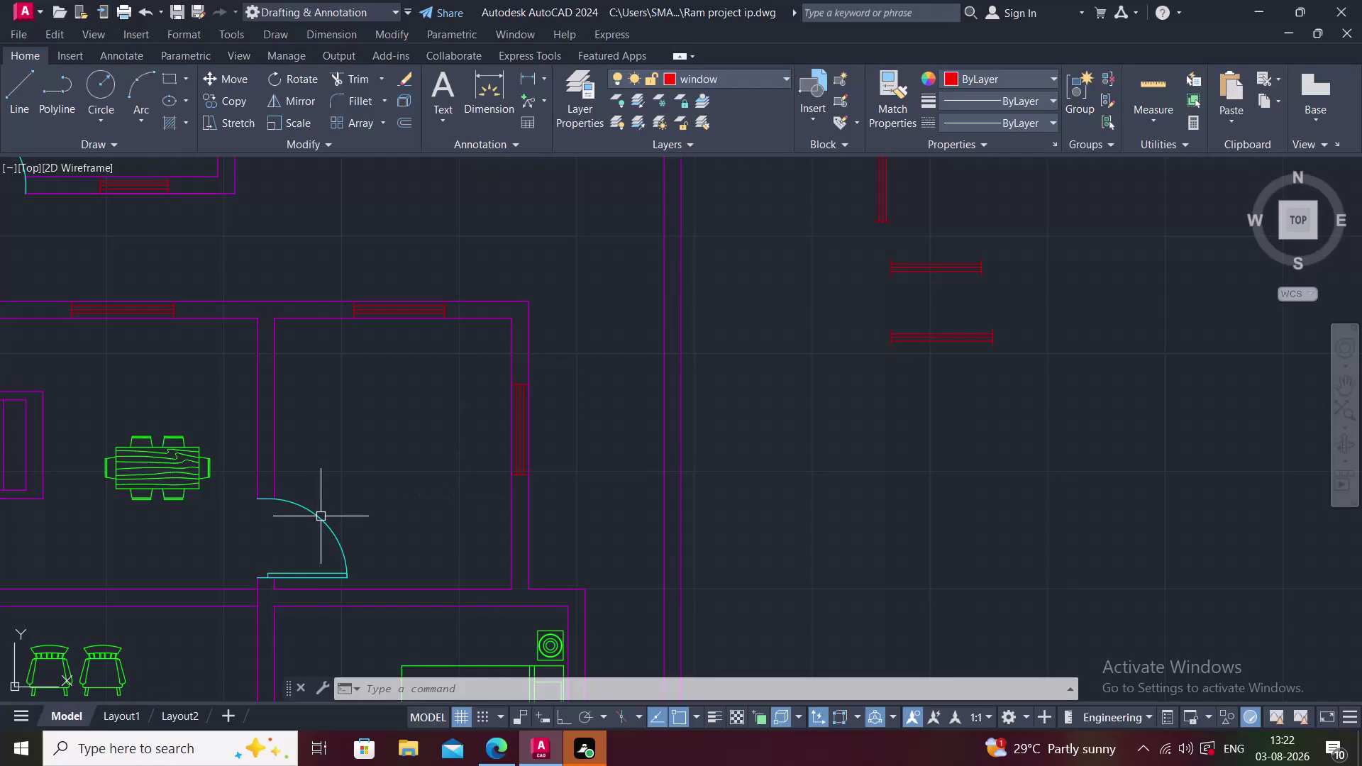
Pan and zoom until the lower-left living room with the L-shaped sofa and its window fills the view.
middle_drag(346, 498, 357, 448)
scroll(down, 3)
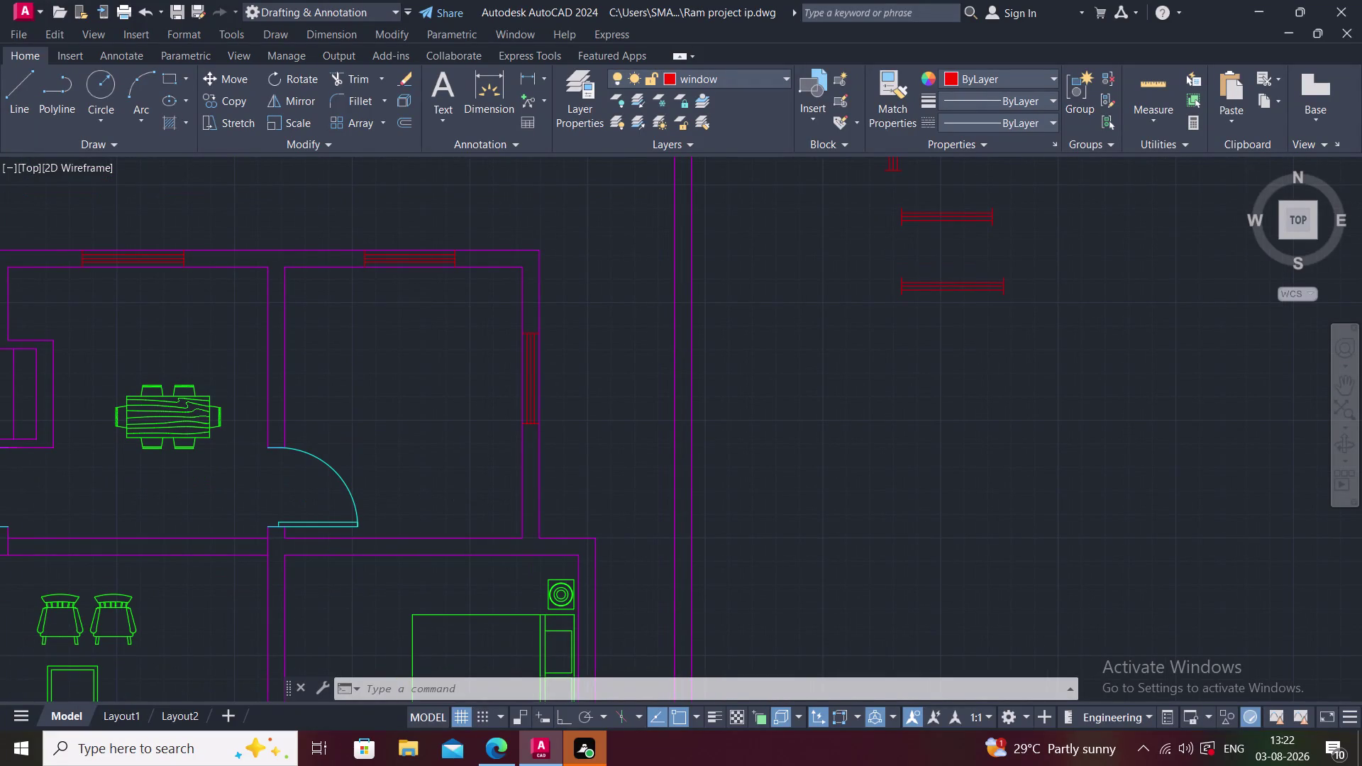
middle_drag(334, 457, 488, 388)
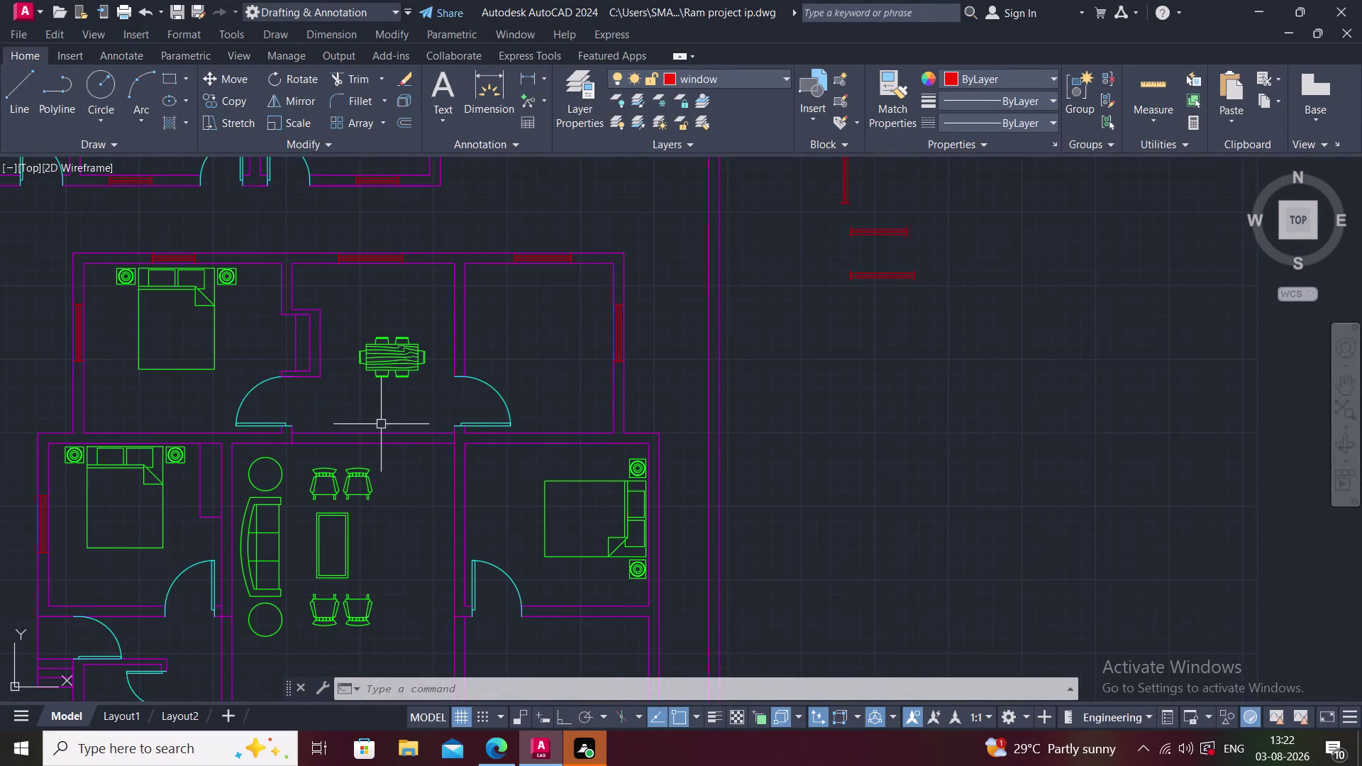
scroll(down, 3)
middle_drag(321, 473, 349, 421)
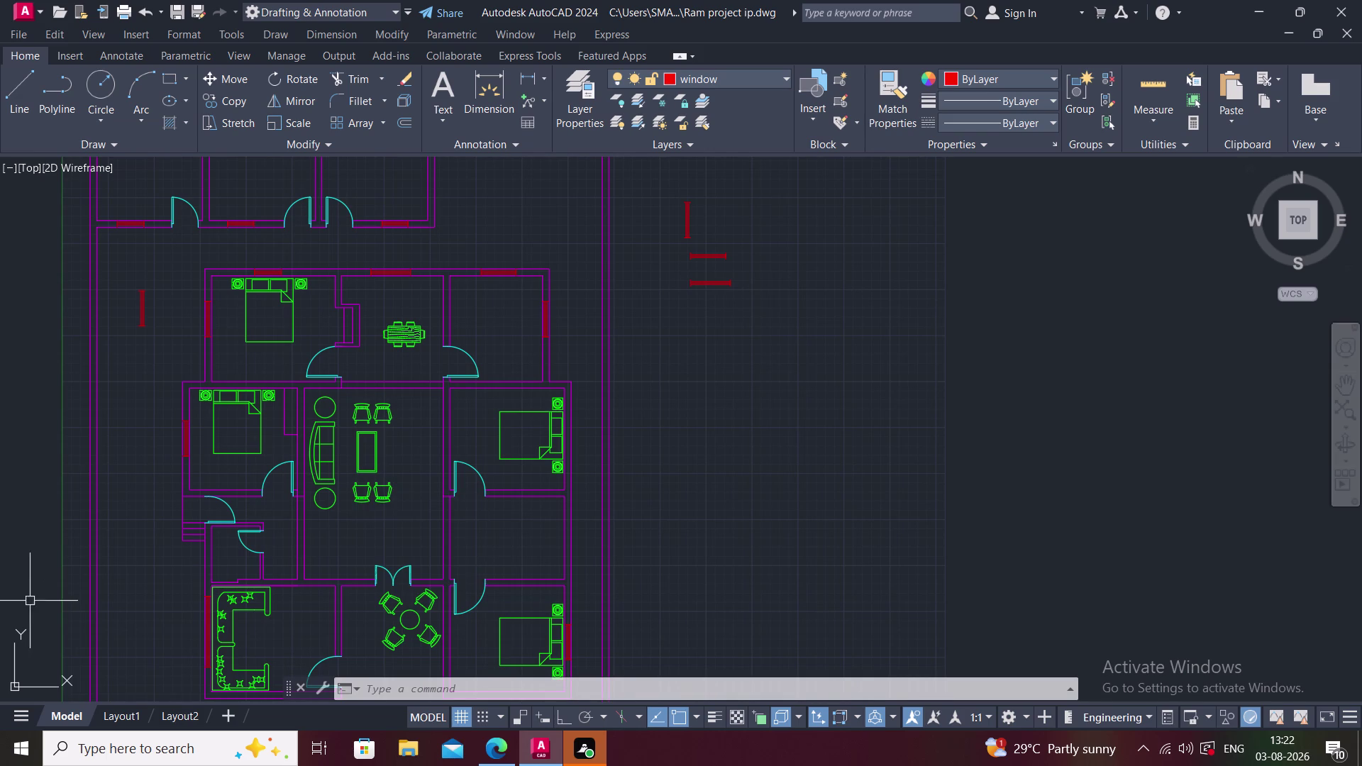
middle_drag(191, 495, 244, 387)
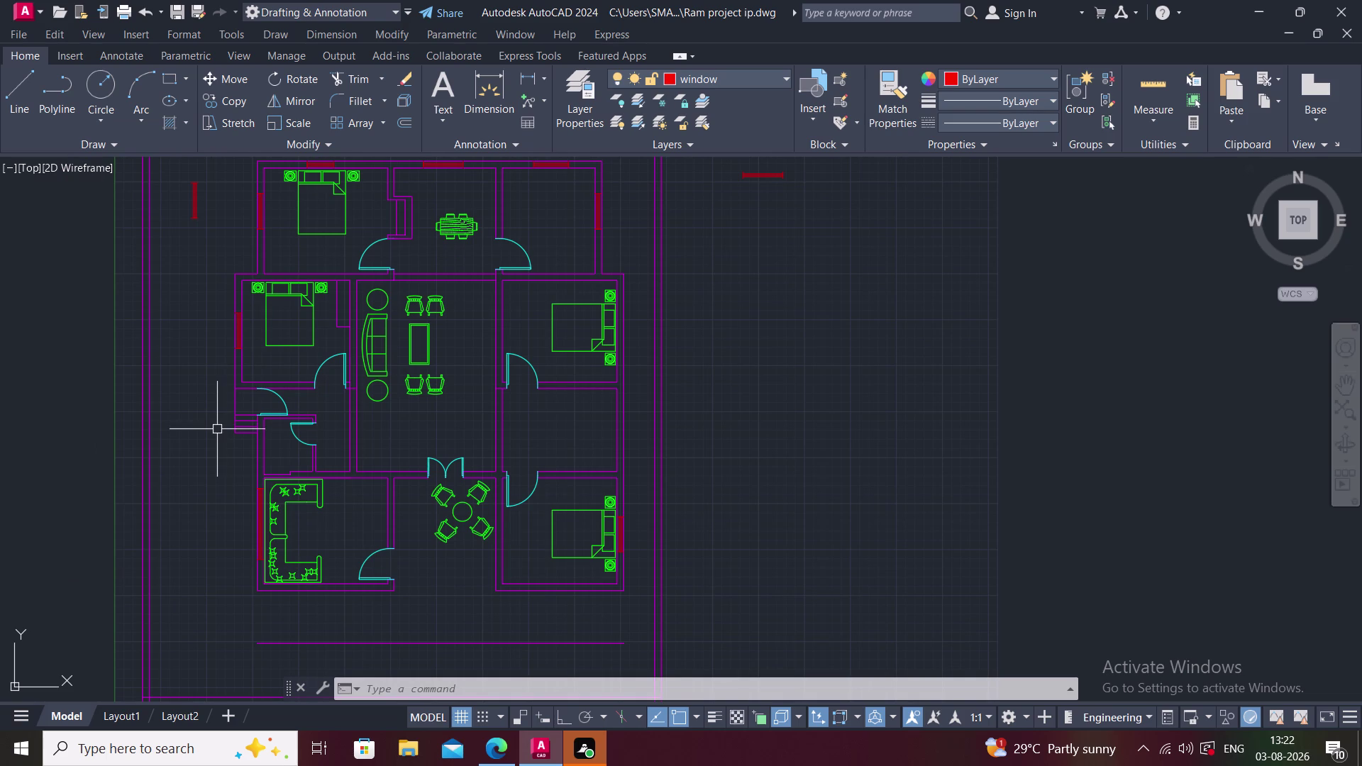
middle_drag(367, 581, 307, 569)
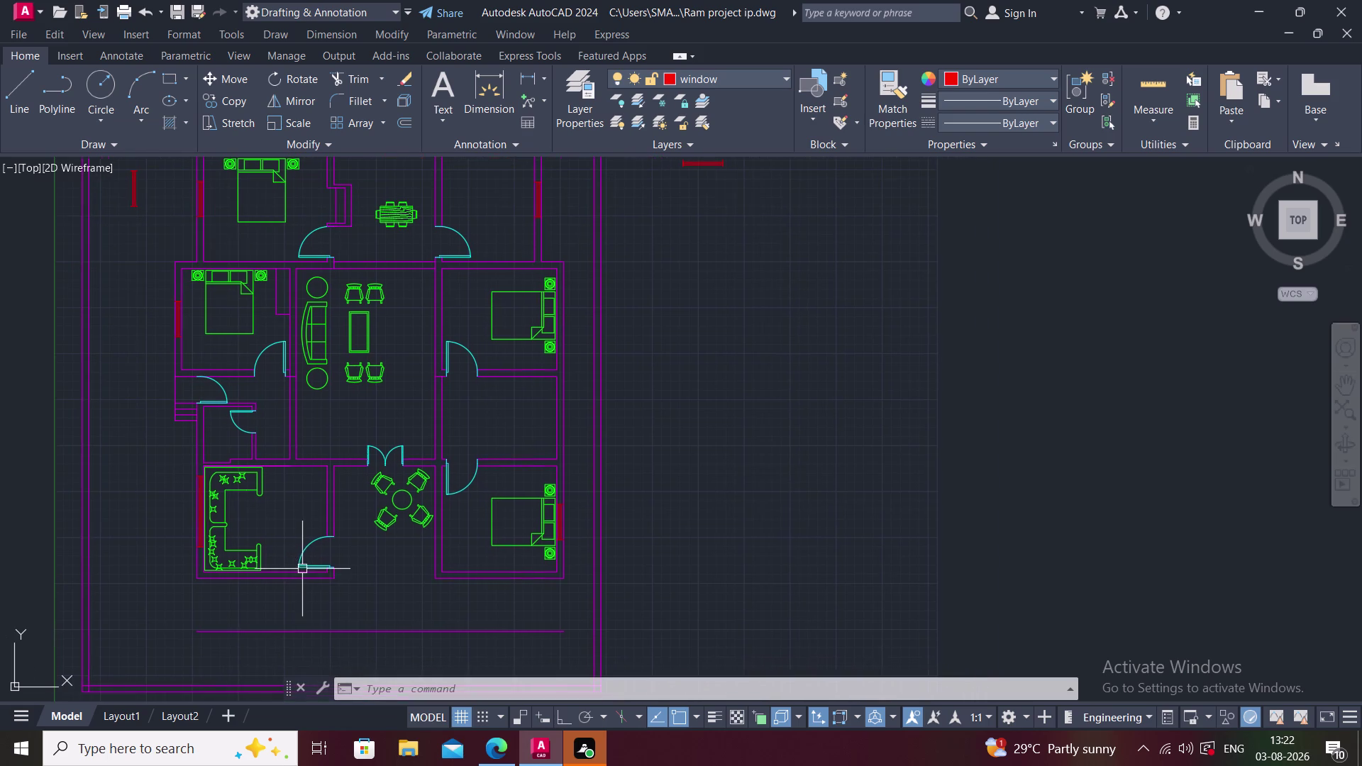
scroll(up, 3)
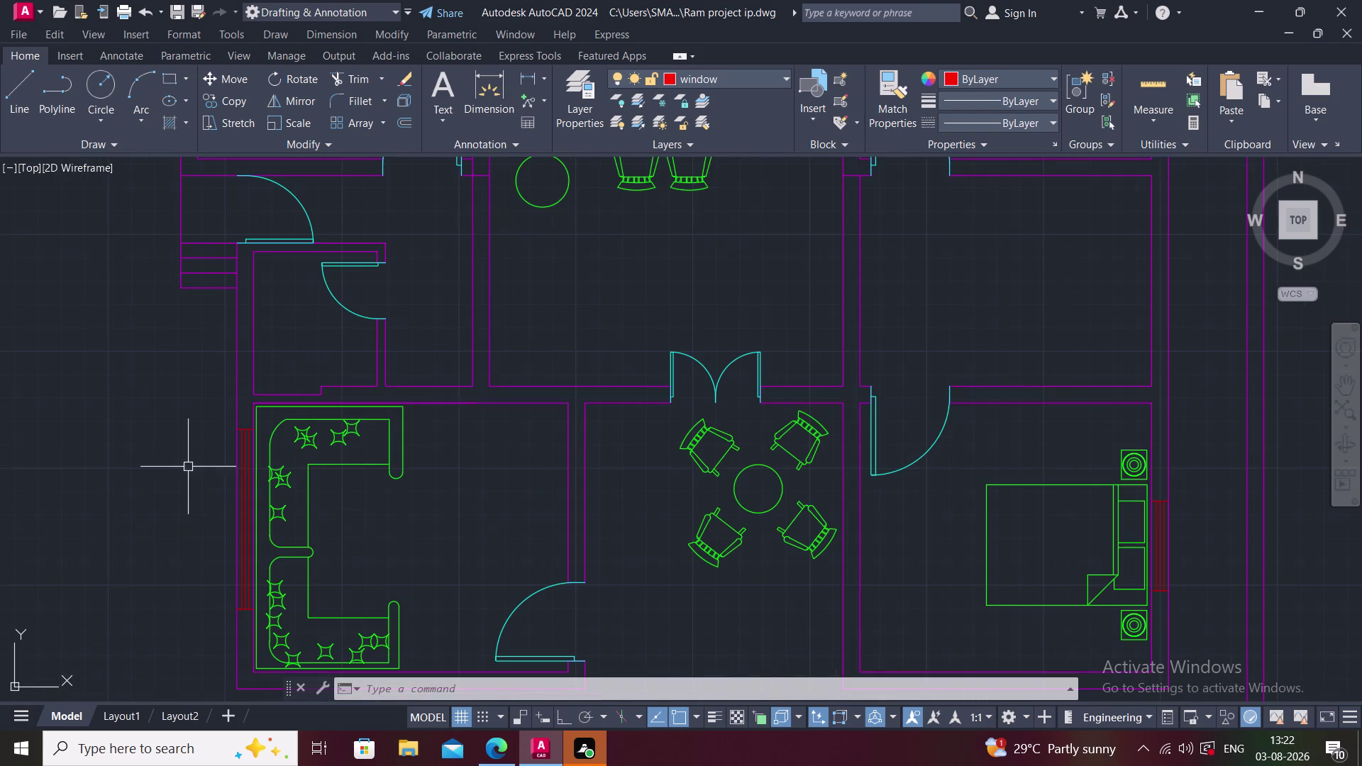
click(207, 388)
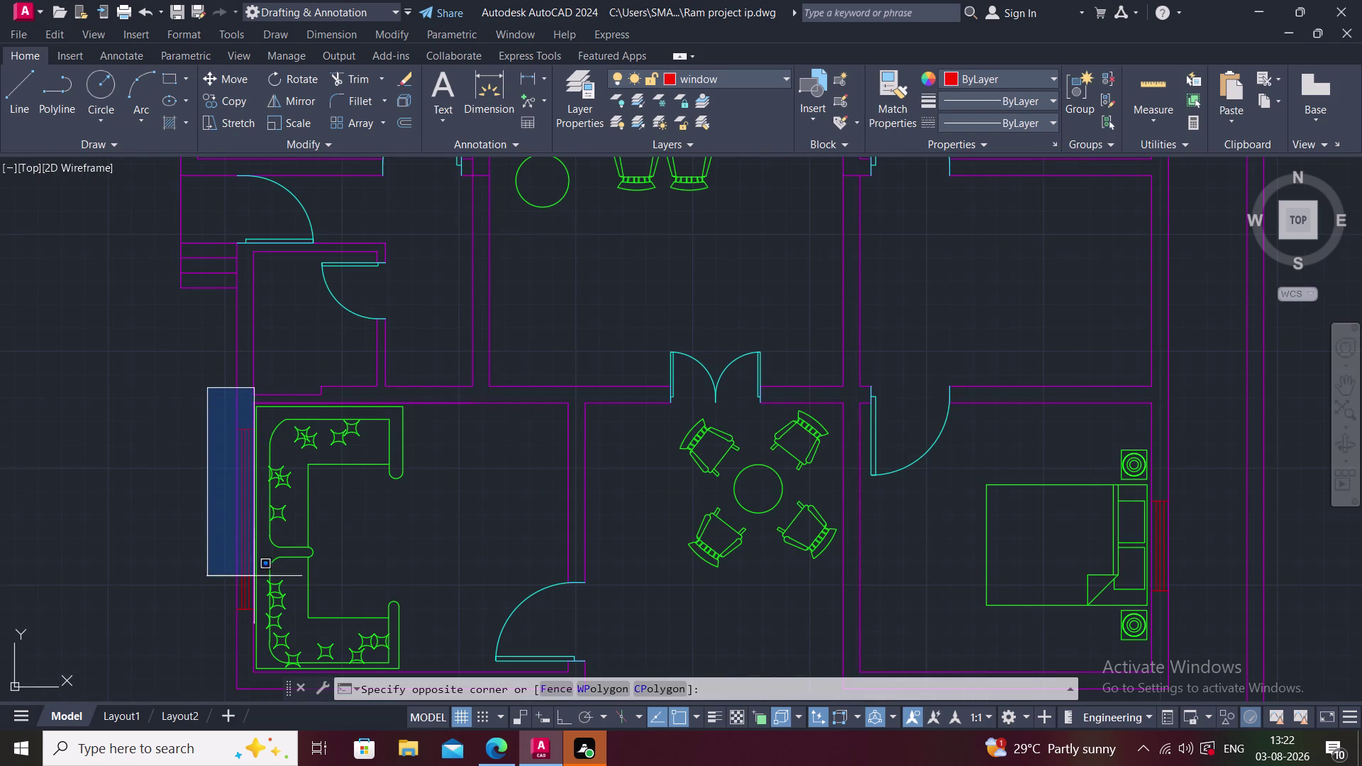
Copy the sofa room's window block to a spot left of the plan.
click(259, 624)
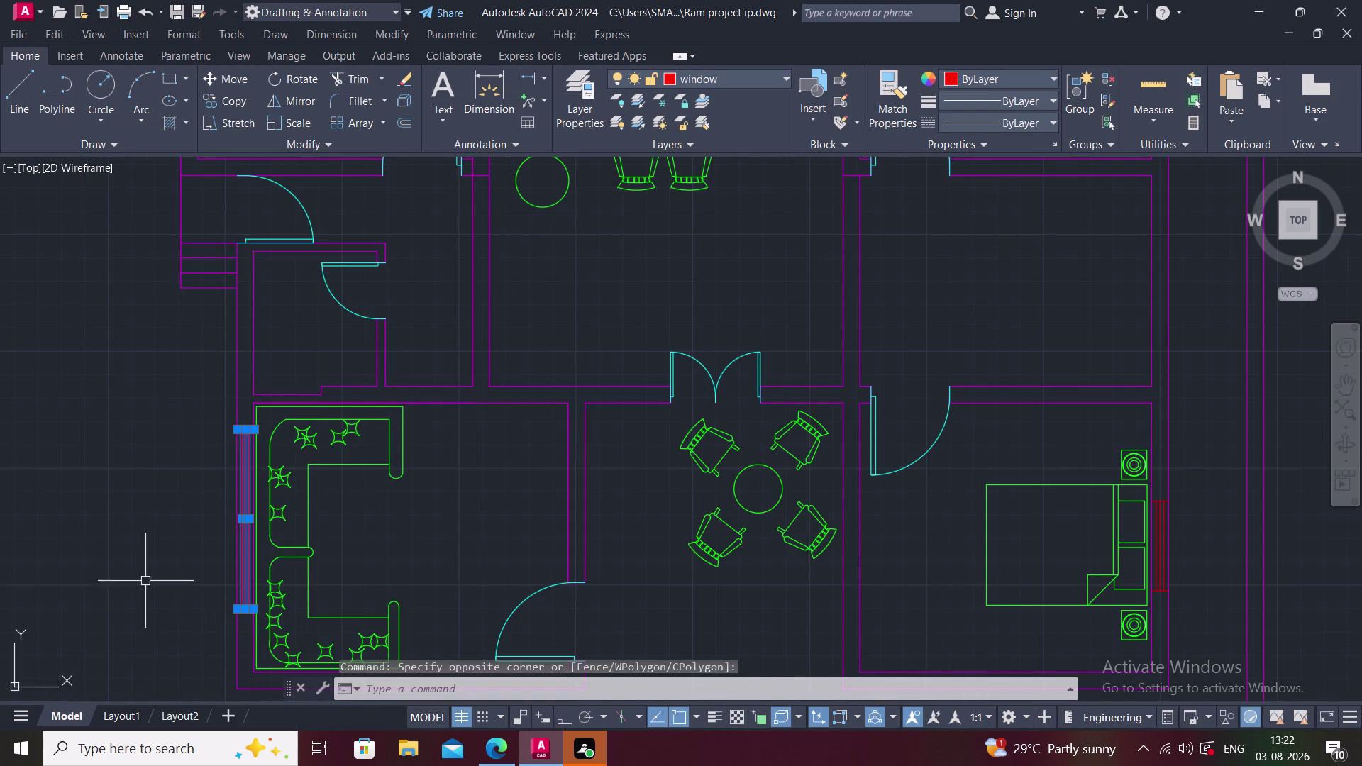
text(c)
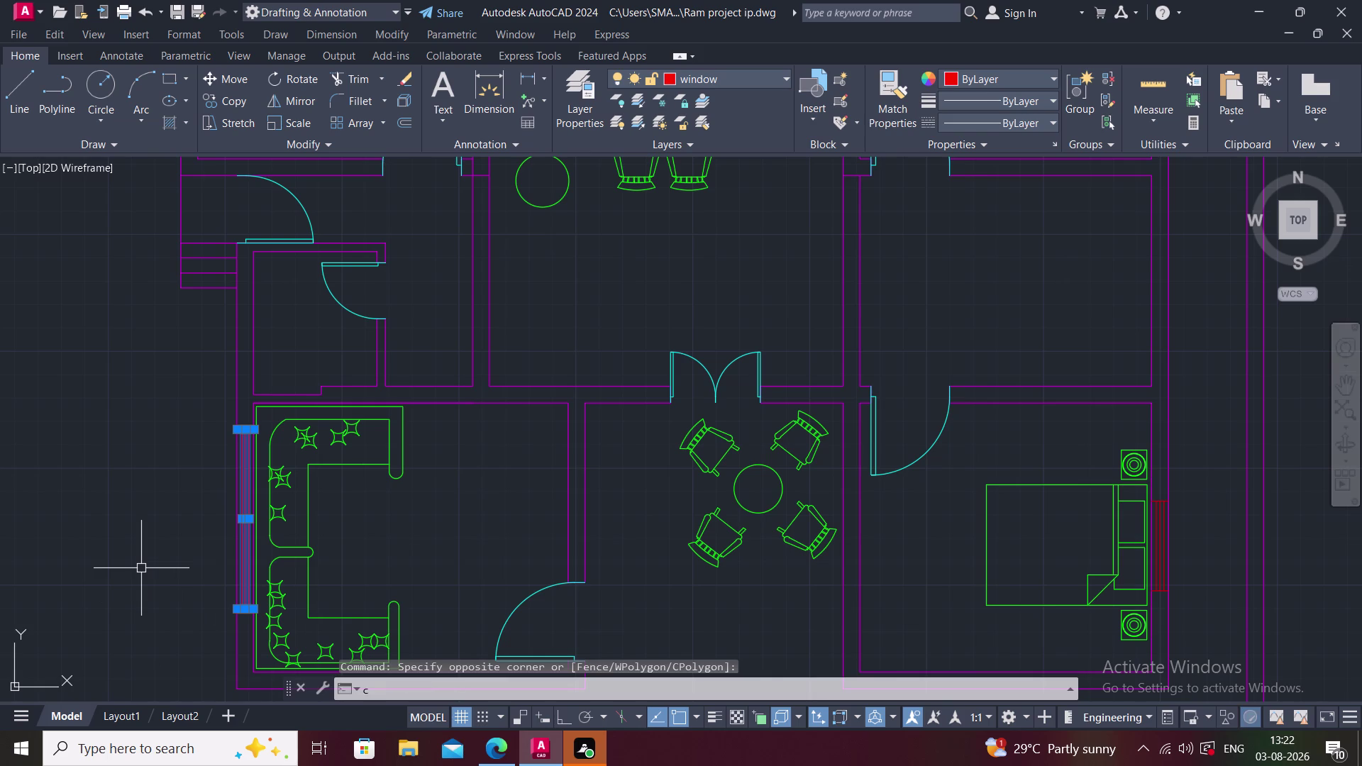
text(o)
key(space)
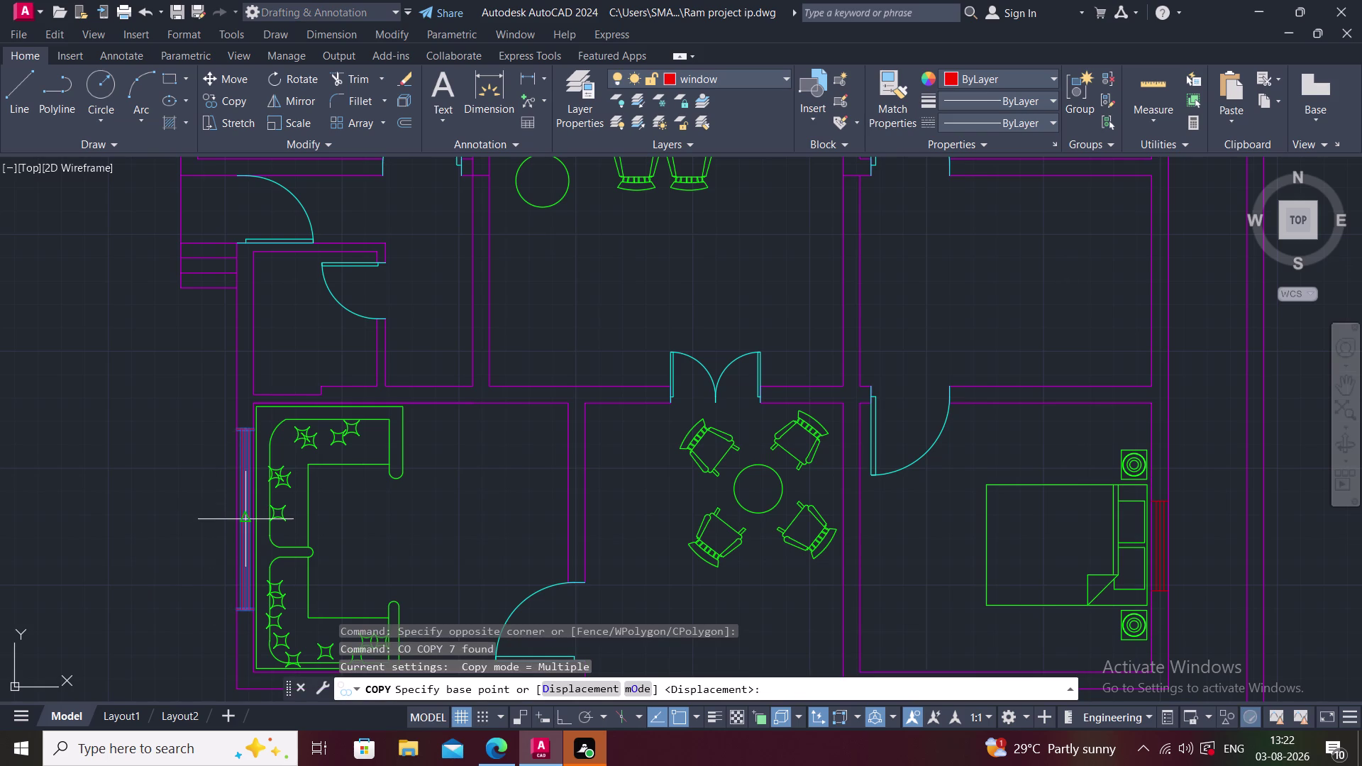
click(250, 520)
click(166, 527)
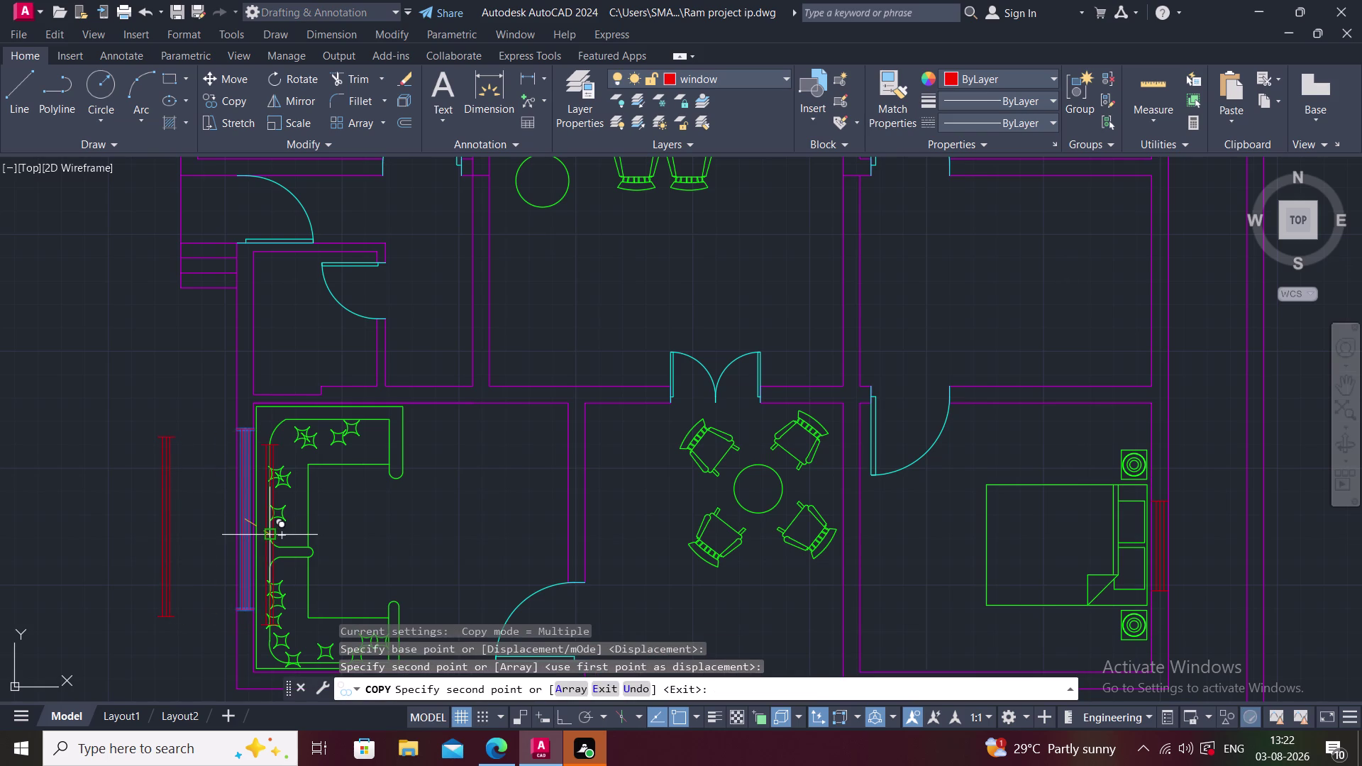
key(Escape)
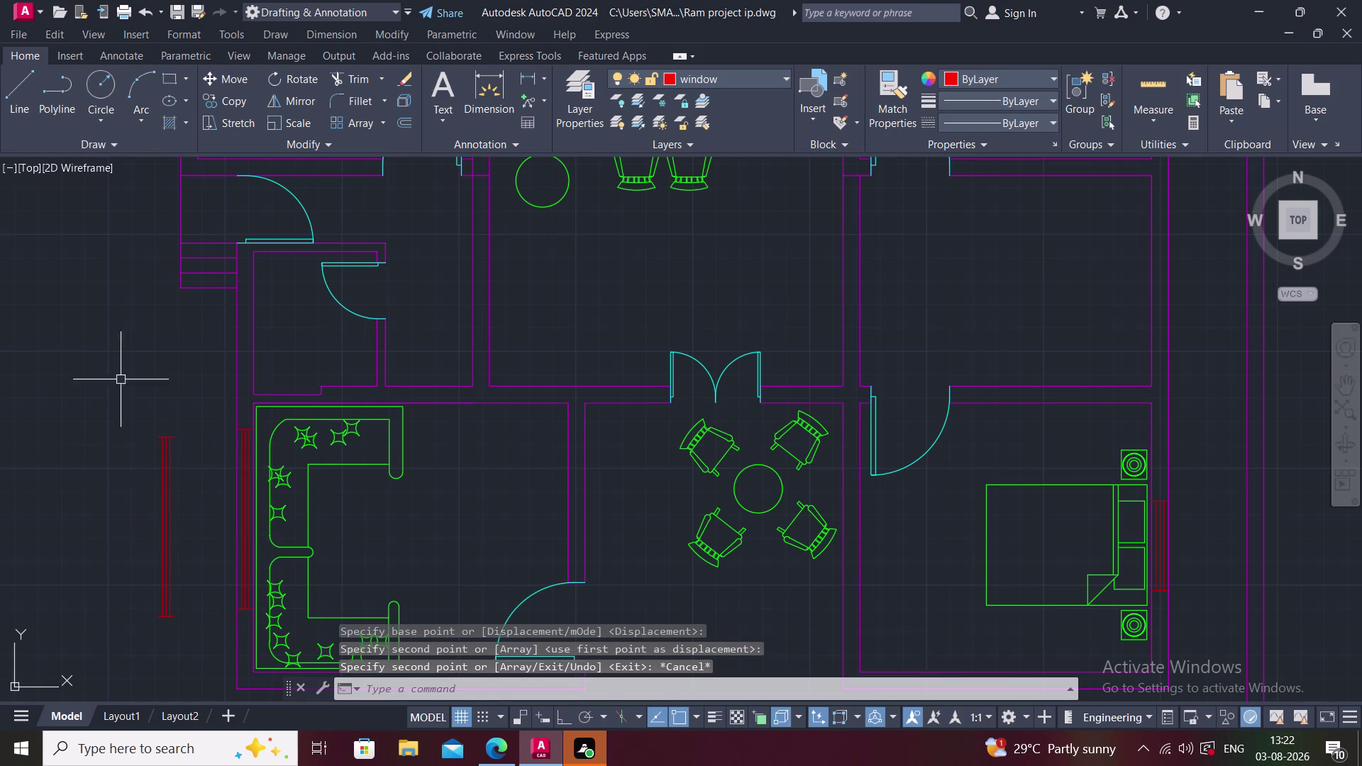
Try rotating the copied window 90° with Ortho on, then undo it.
click(122, 369)
click(222, 655)
key(r)
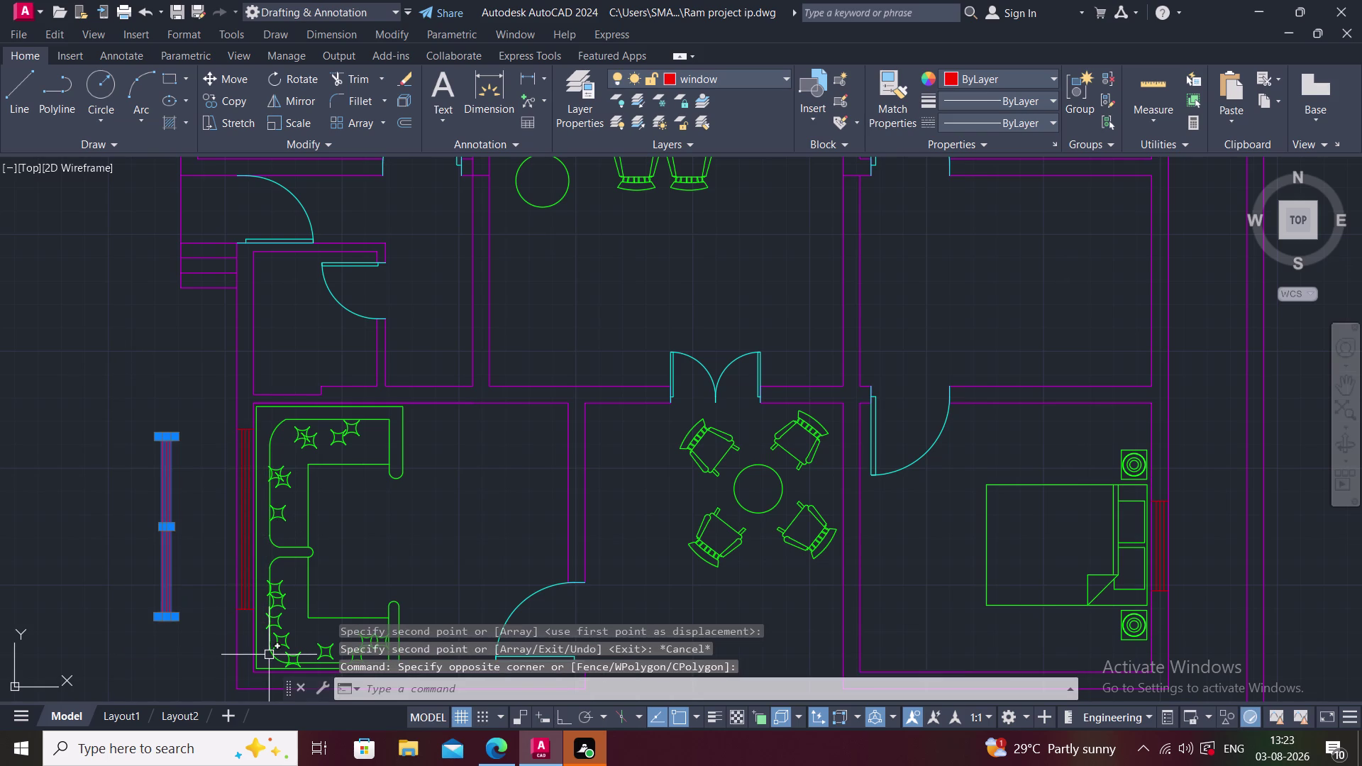
key(o)
key(space)
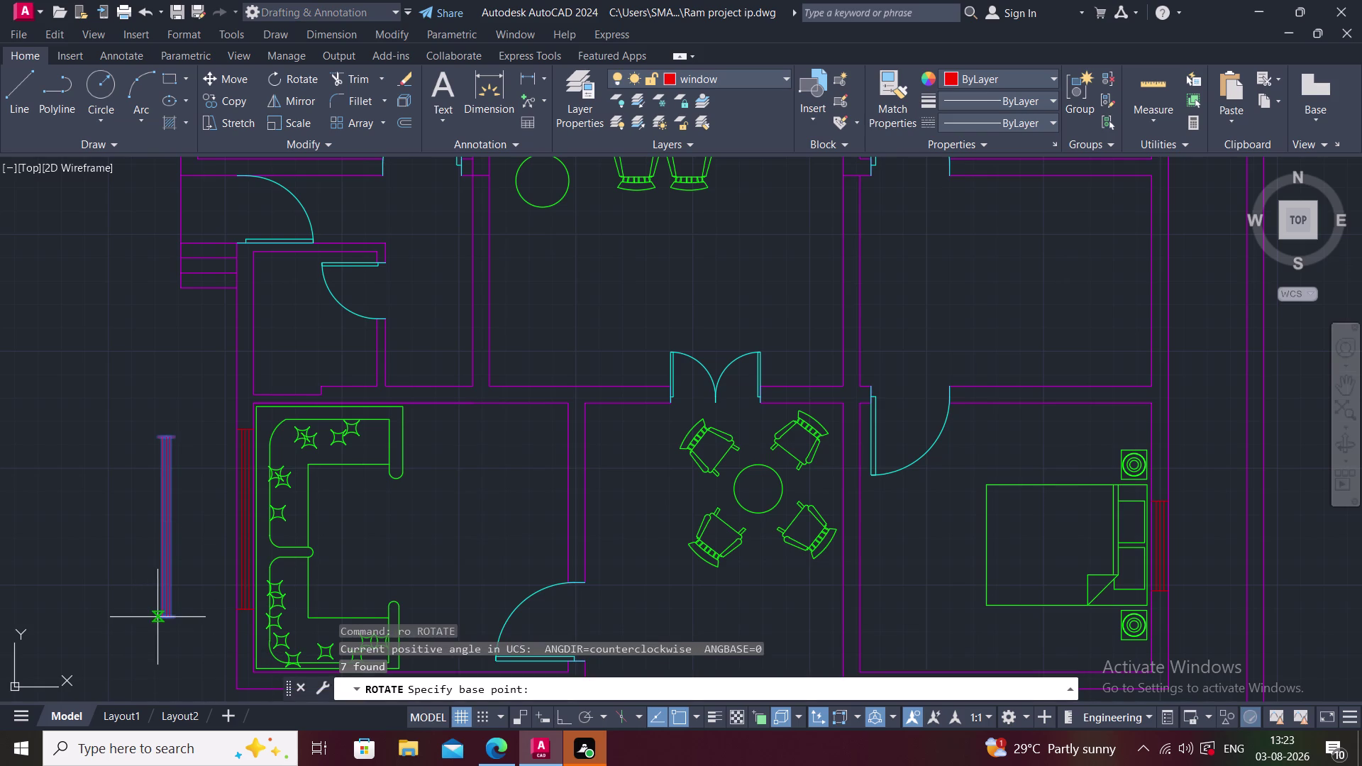
scroll(up, 3)
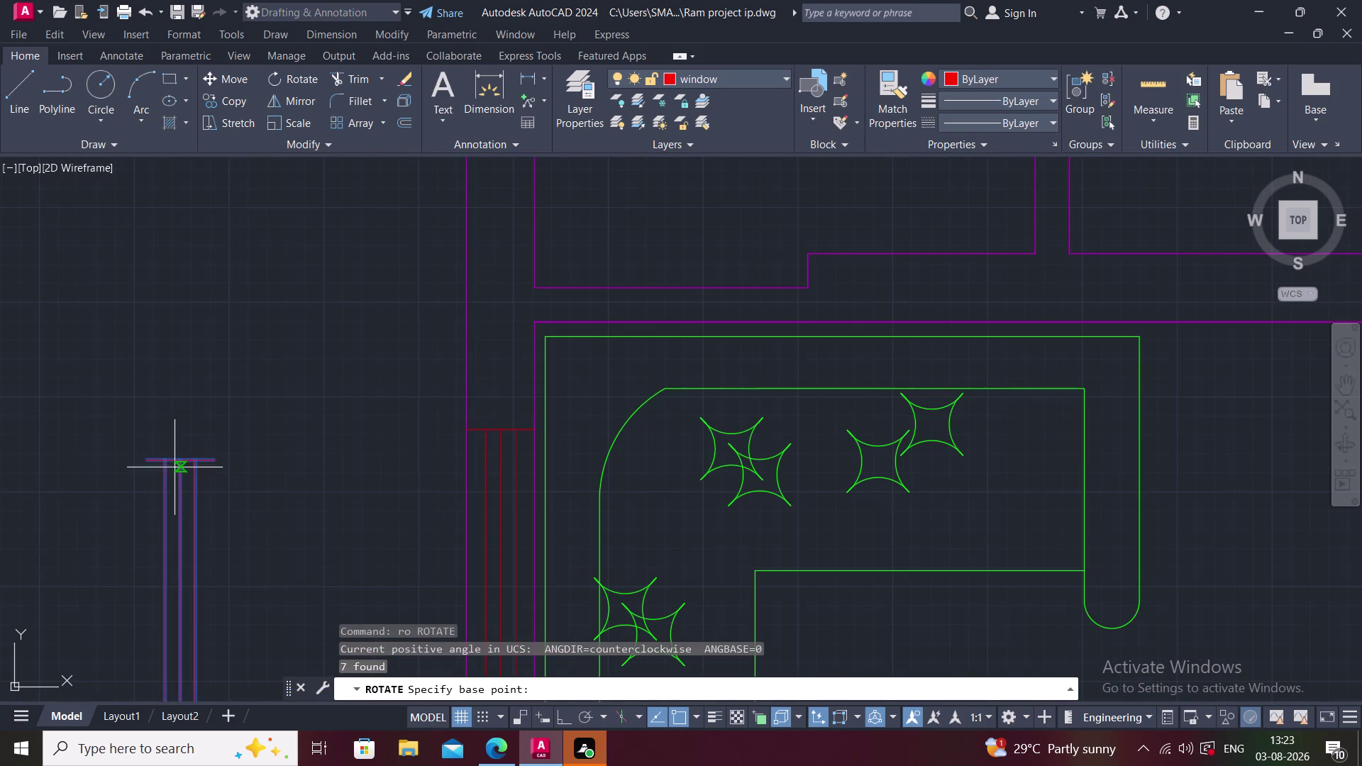
click(176, 458)
scroll(up, 3)
scroll(down, 3)
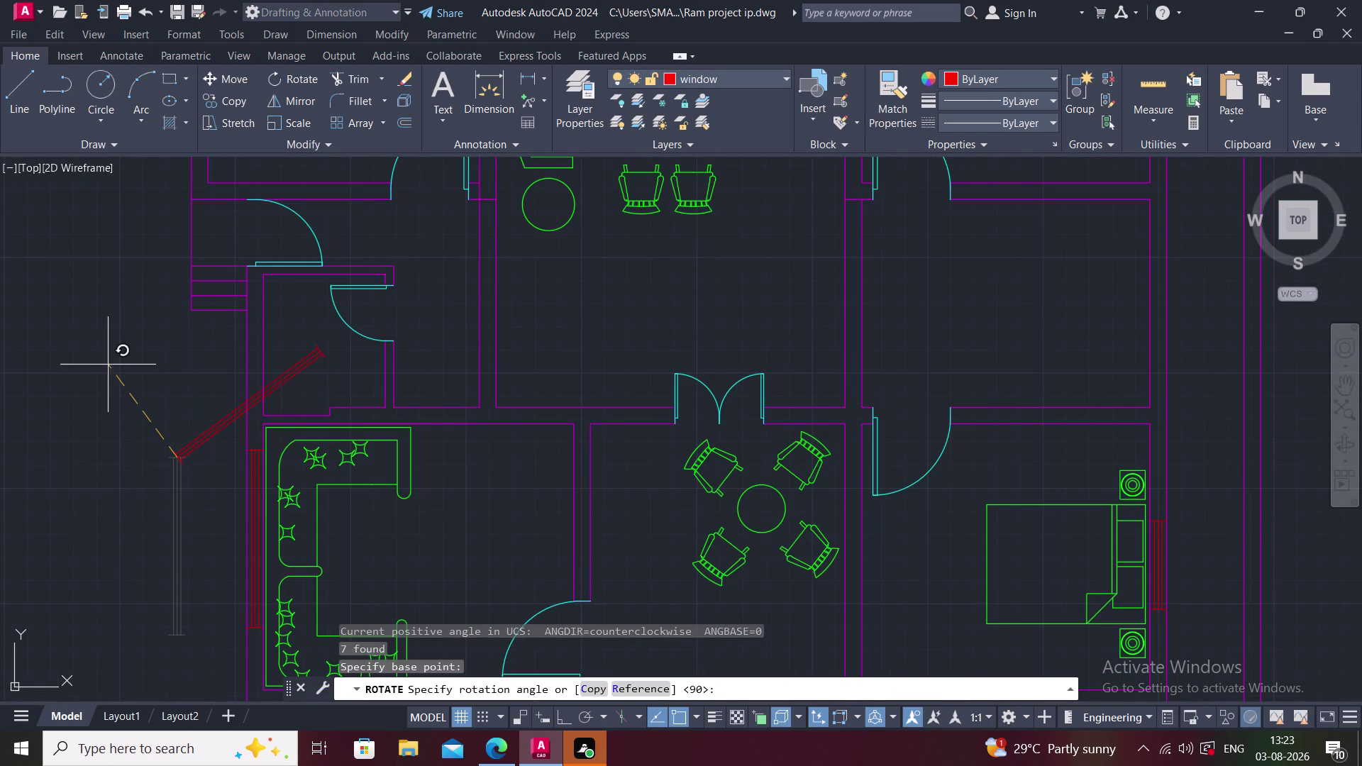
key(F8)
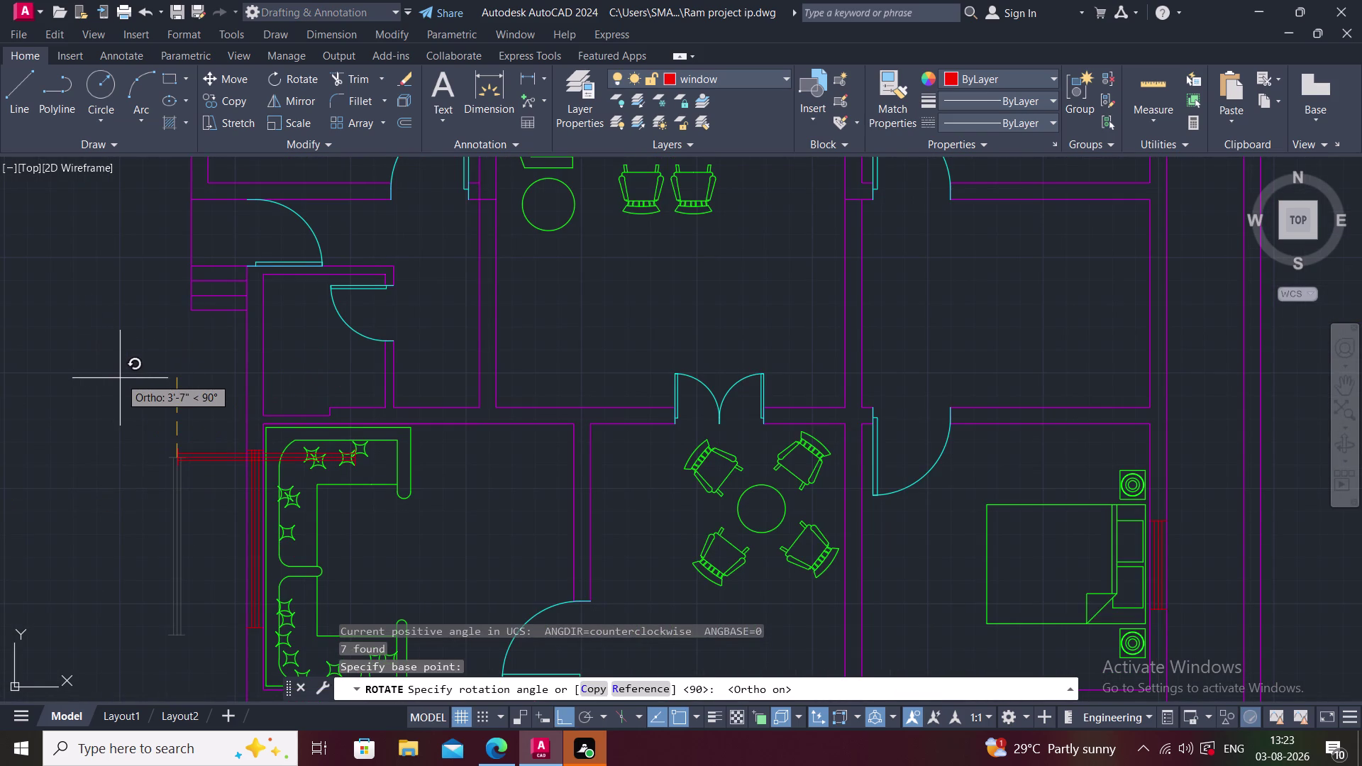
click(119, 378)
key(ctrl+z)
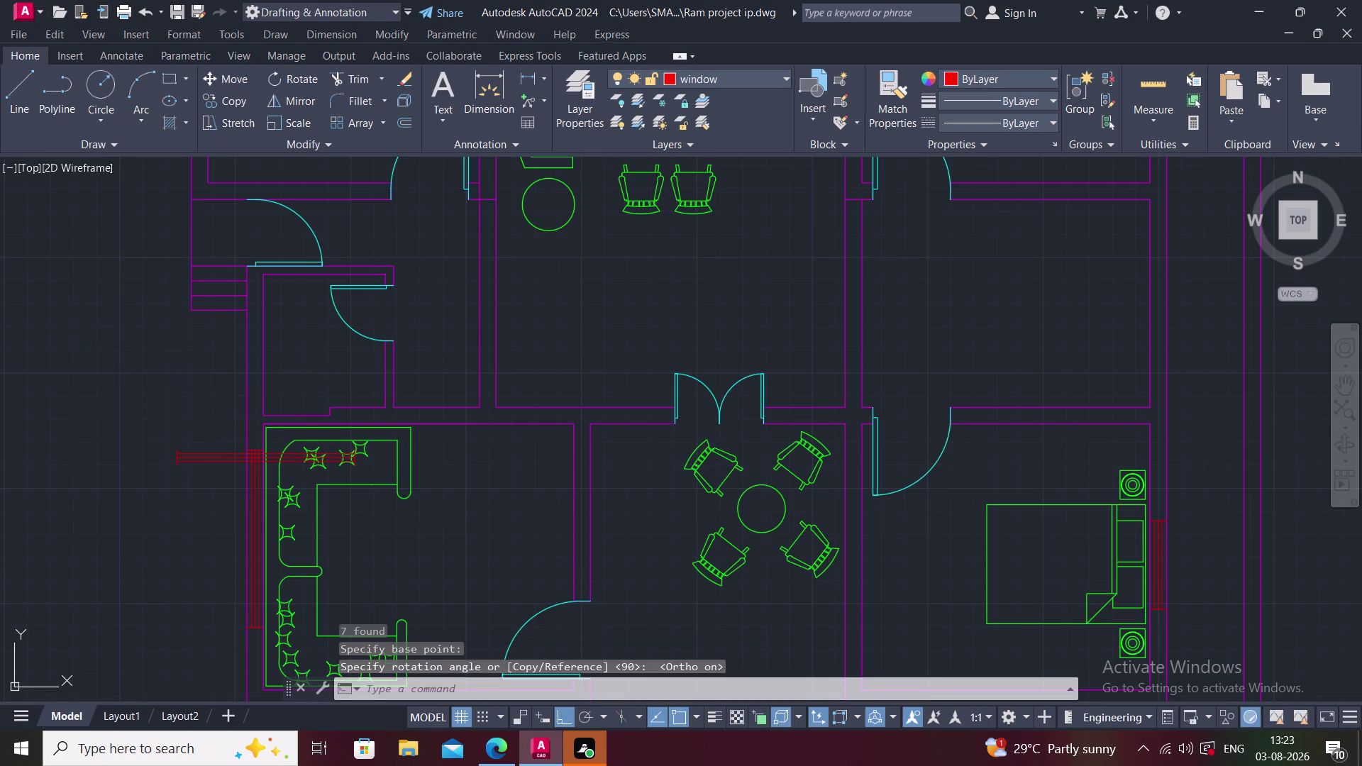
Rotate the copied window 90° about its bottom end so it lies horizontal.
click(135, 400)
click(217, 642)
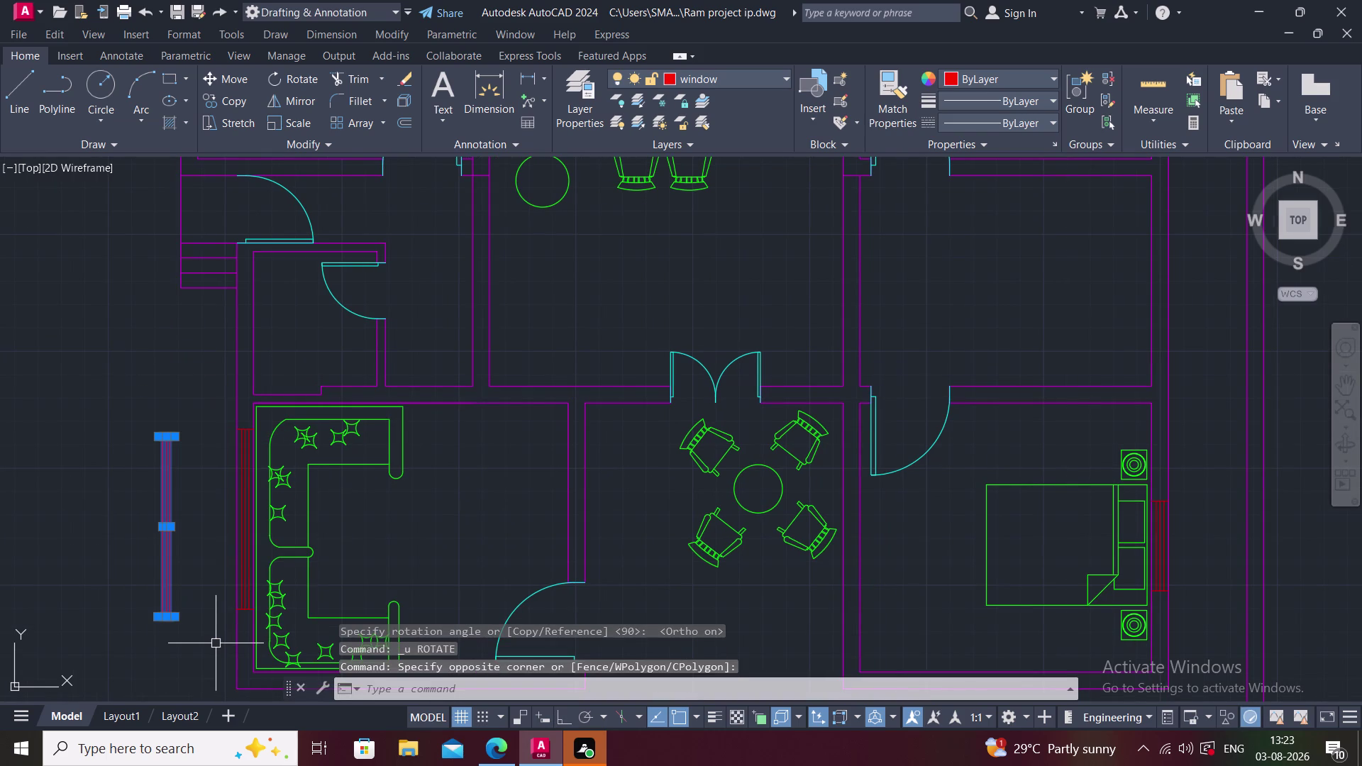
text(r)
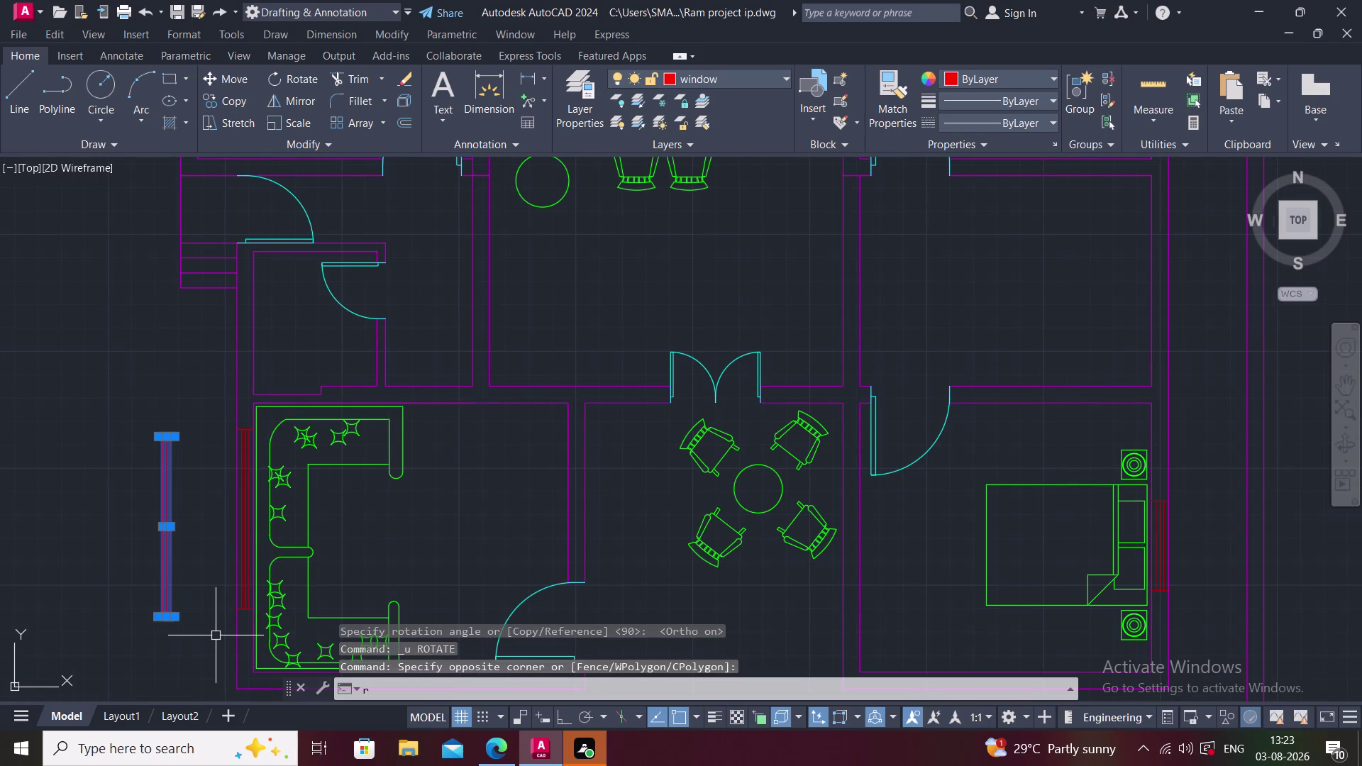
text(o)
key(space)
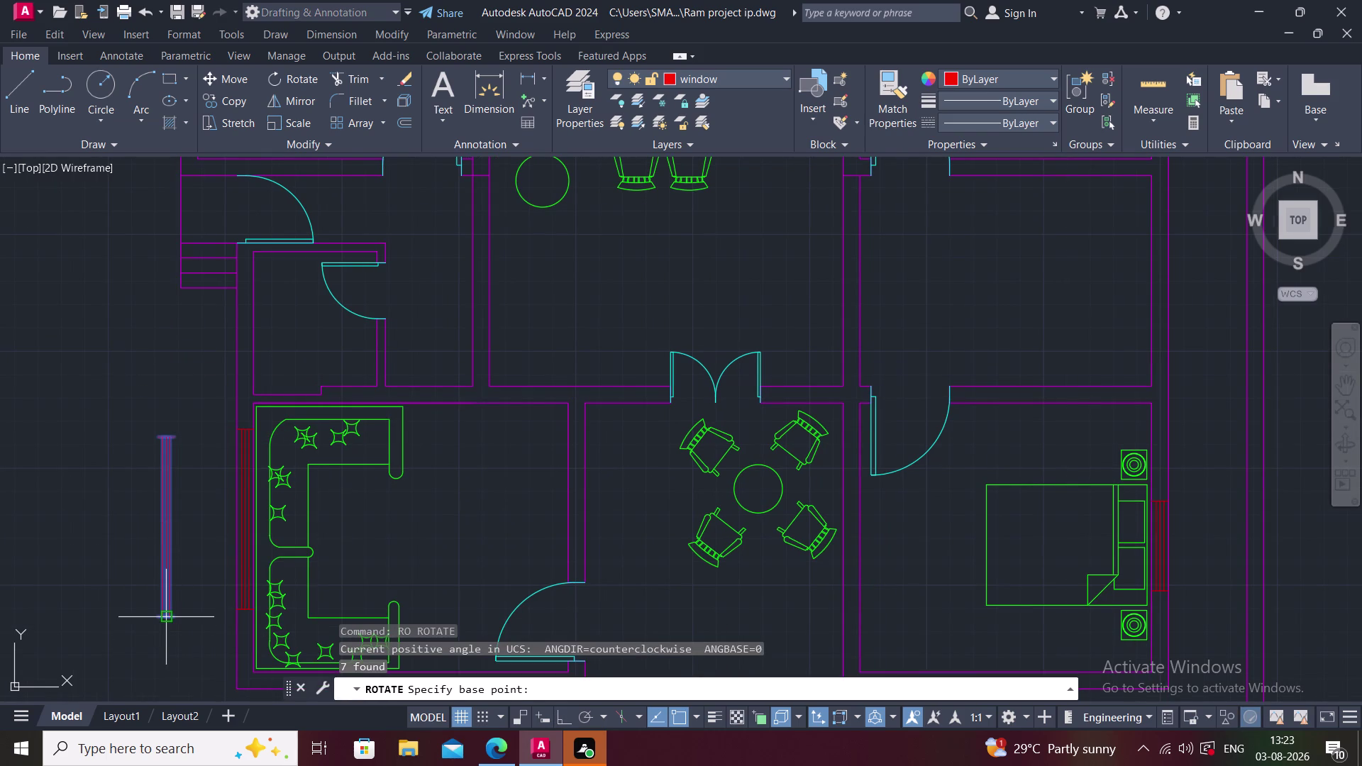
click(166, 619)
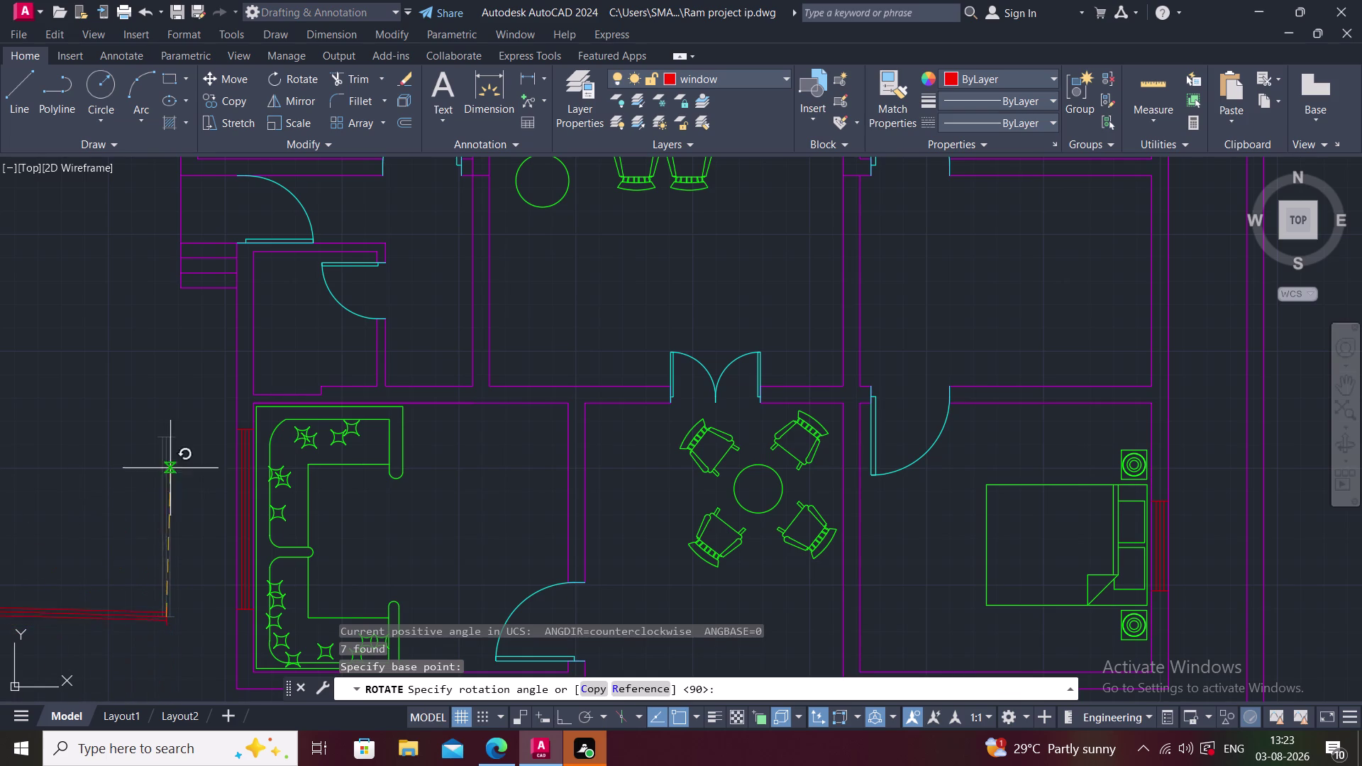
key(F8)
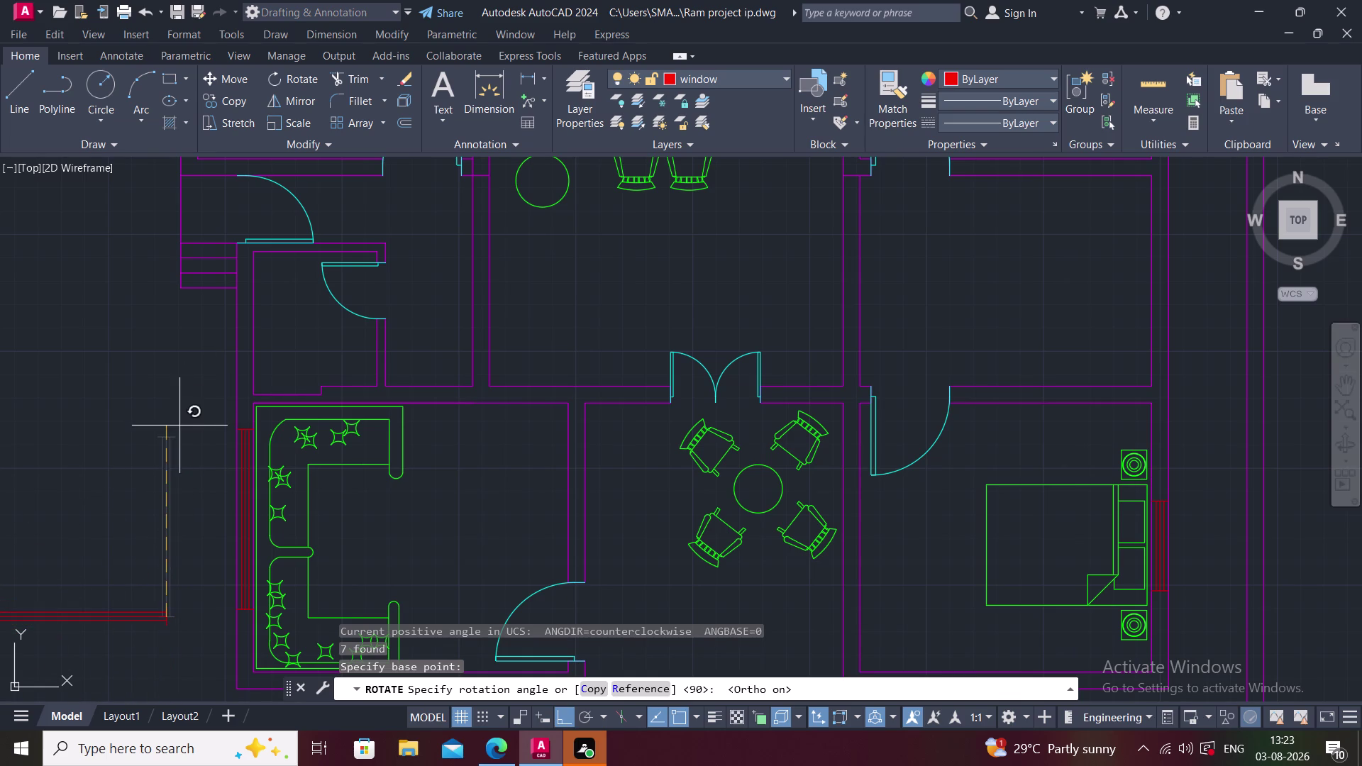
click(179, 425)
key(Escape)
middle_drag(179, 425, 291, 361)
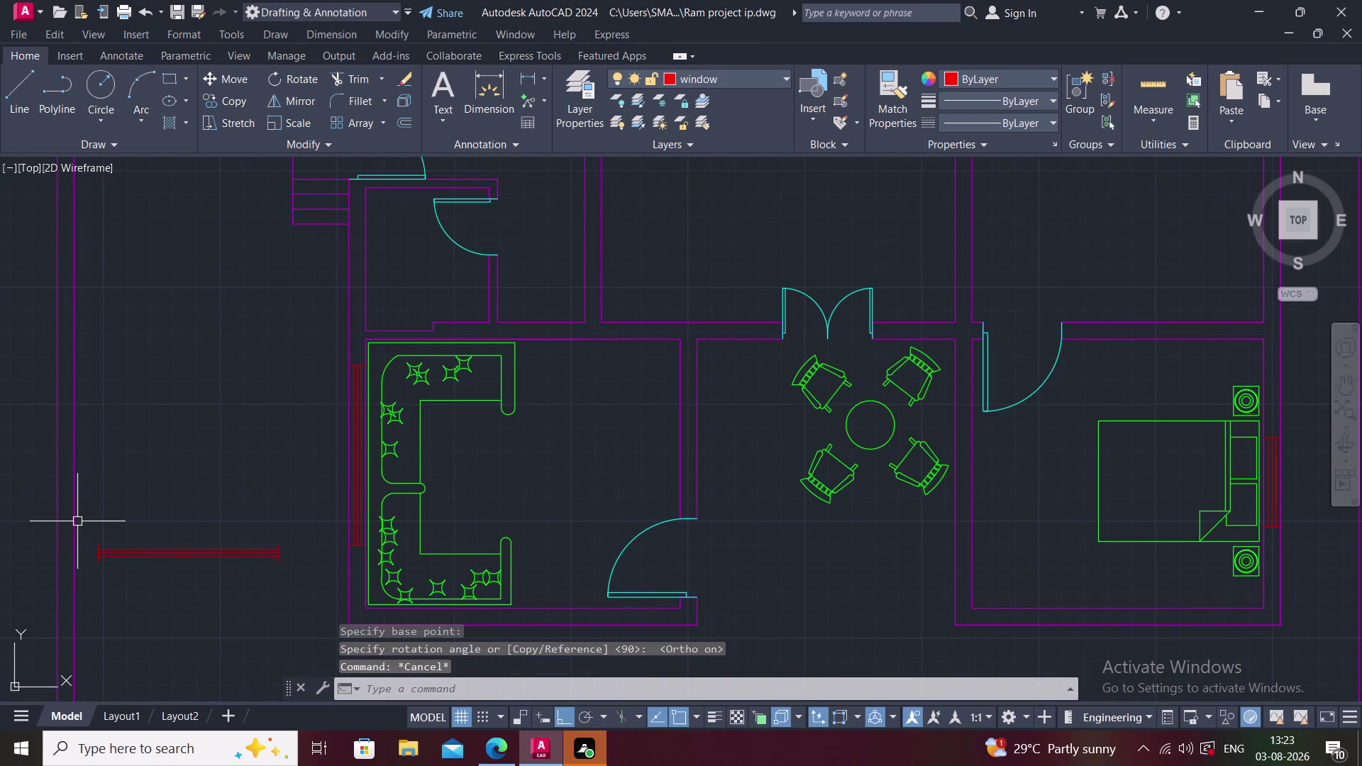
Select the horizontal window copy and cancel a mistyped move command.
click(85, 528)
click(288, 620)
middle_drag(283, 619, 197, 588)
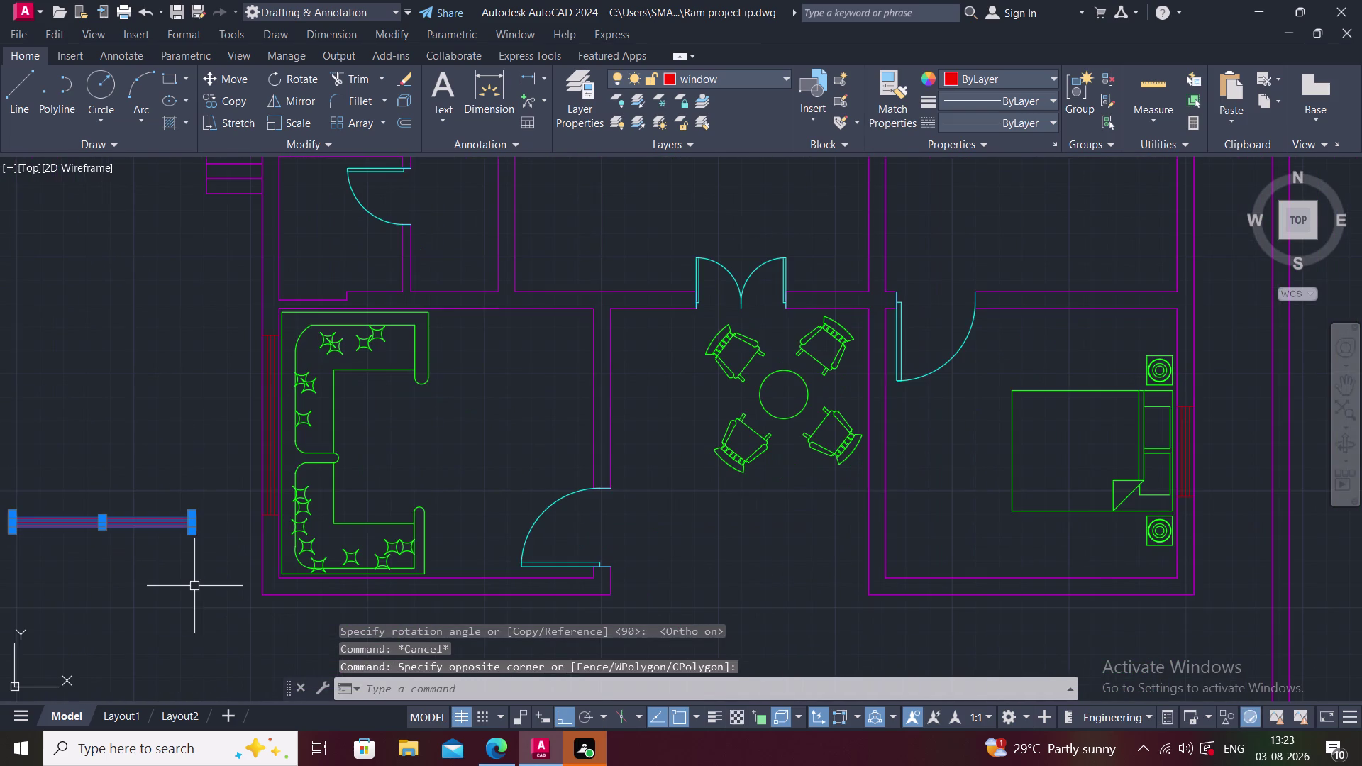
key(r)
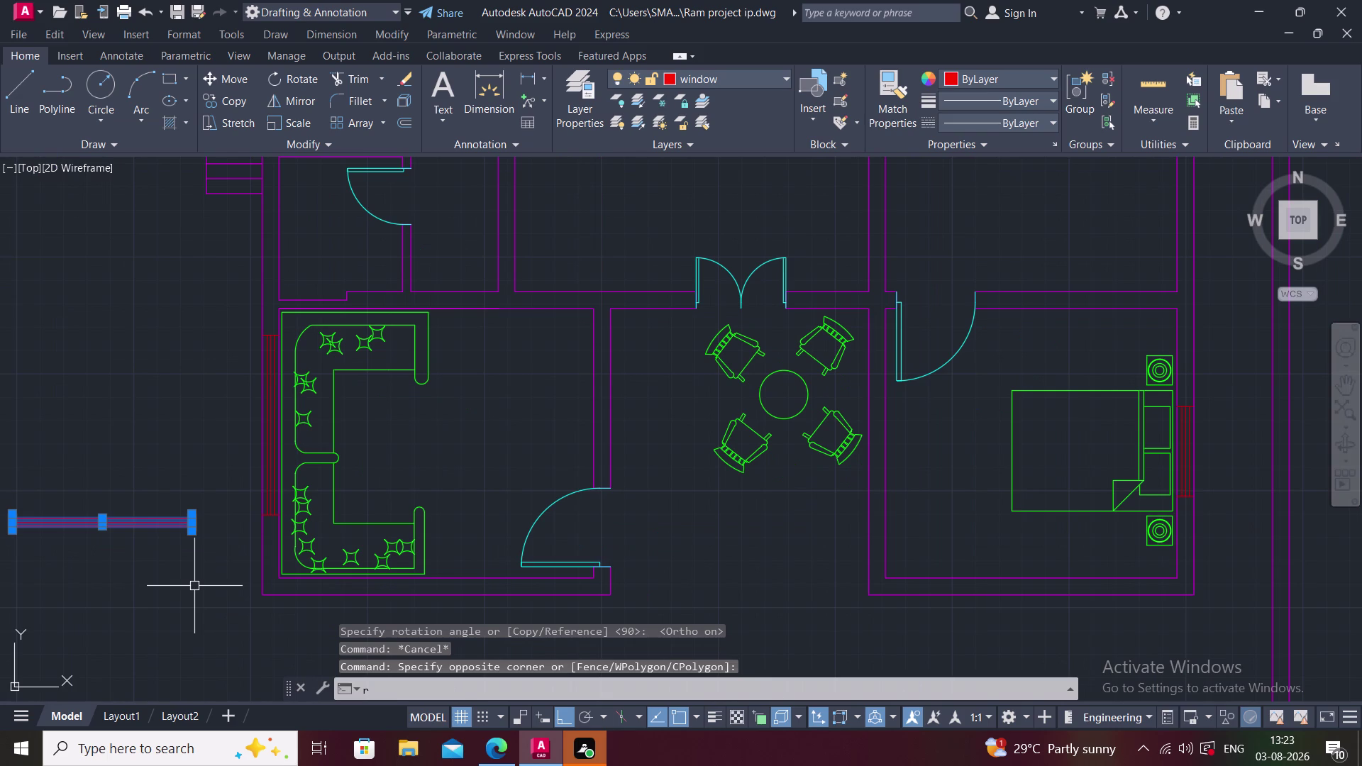
key(BackSpace)
text(mov)
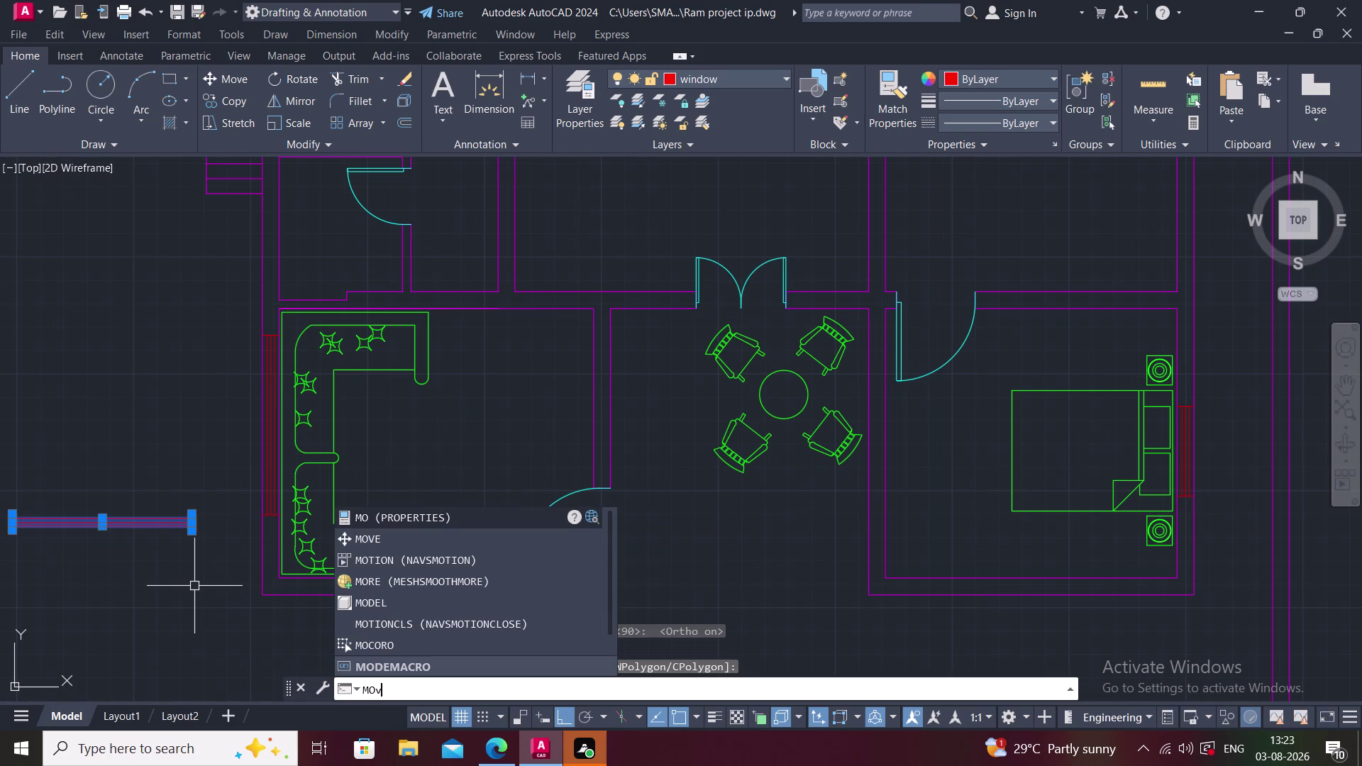
text(3)
key(space)
key(Escape)
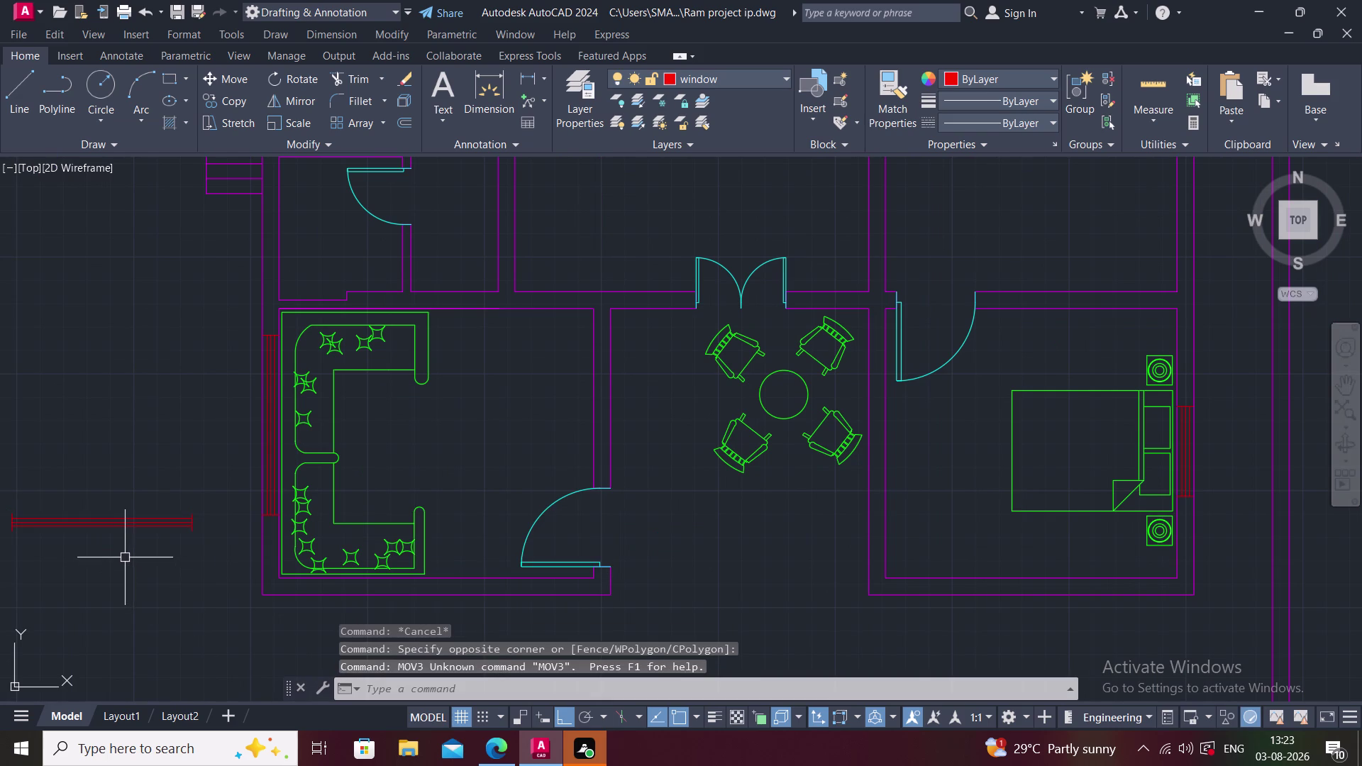
key(Escape)
Window-select the window block and start moving it from a base point.
middle_drag(92, 528, 144, 530)
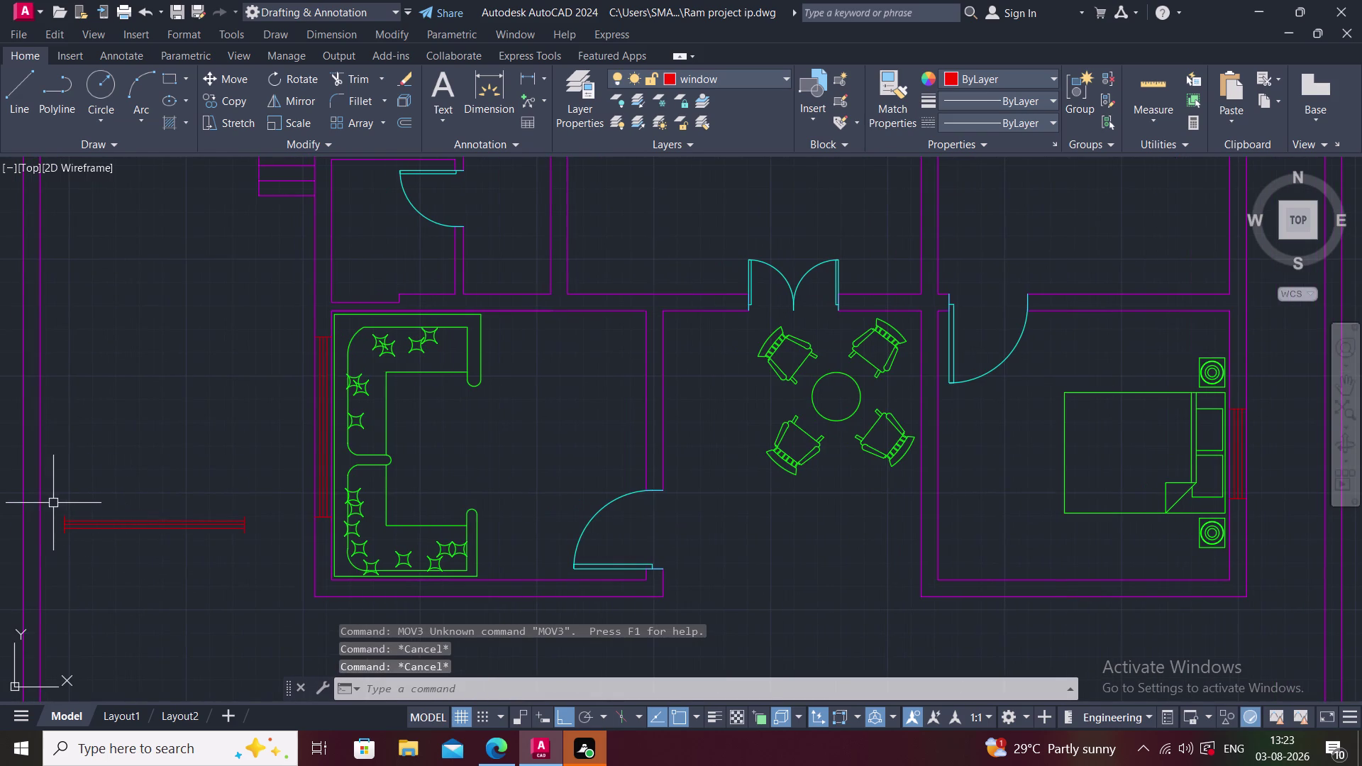
click(53, 503)
click(279, 561)
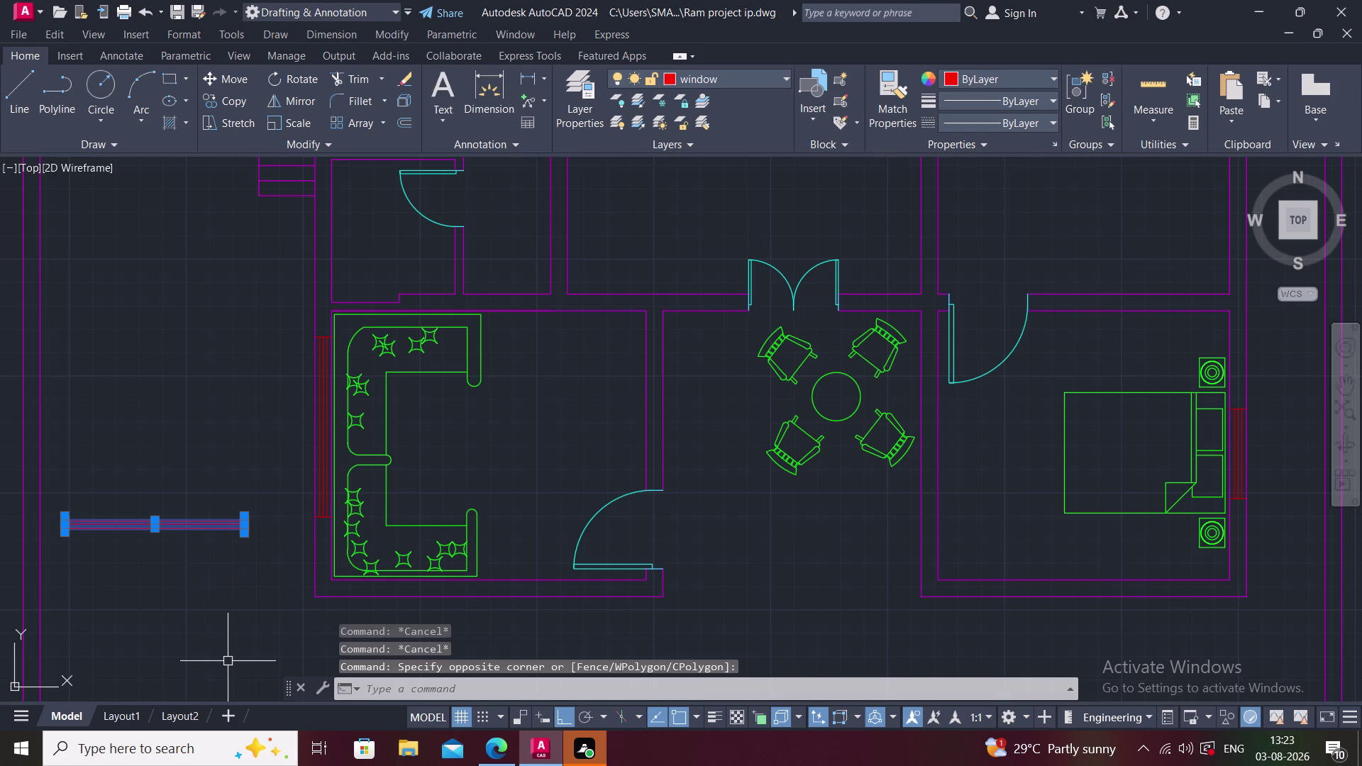
text(mi)
key(BackSpace)
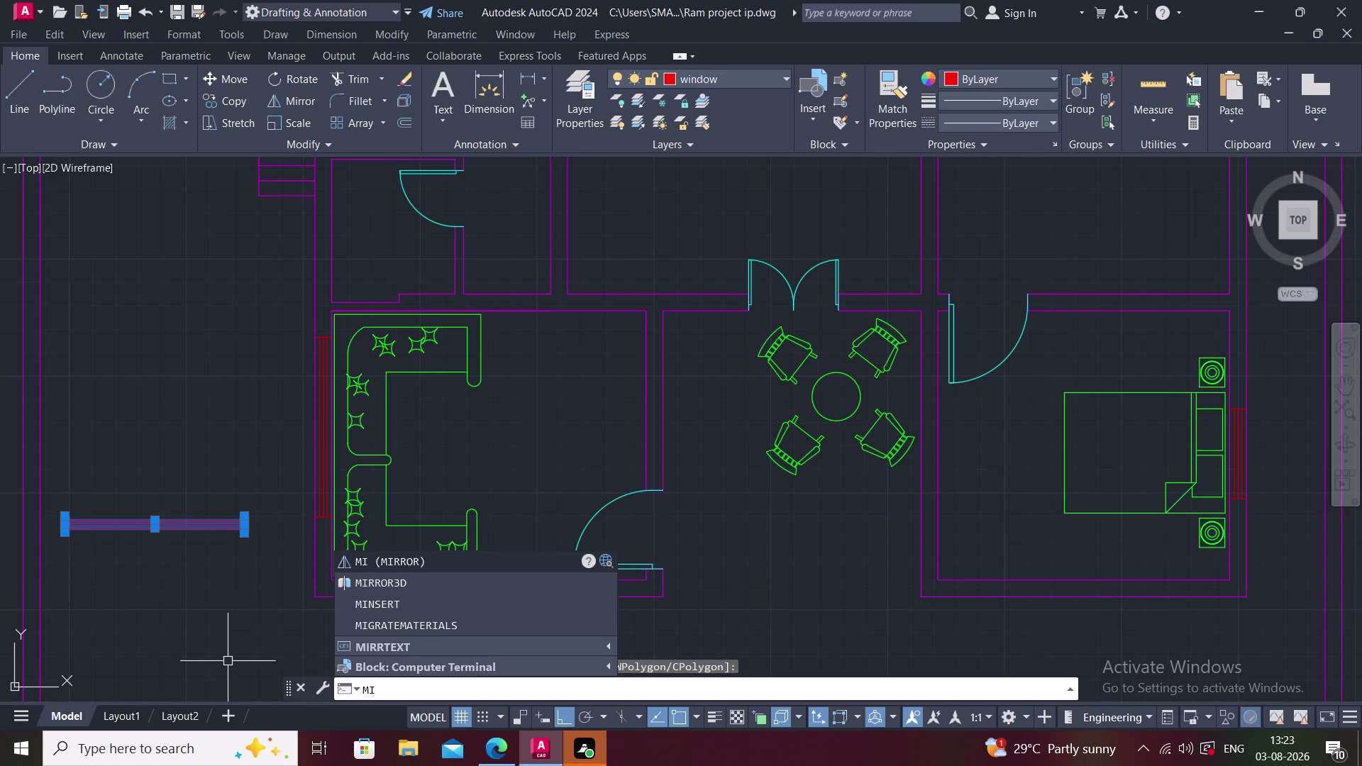
key(space)
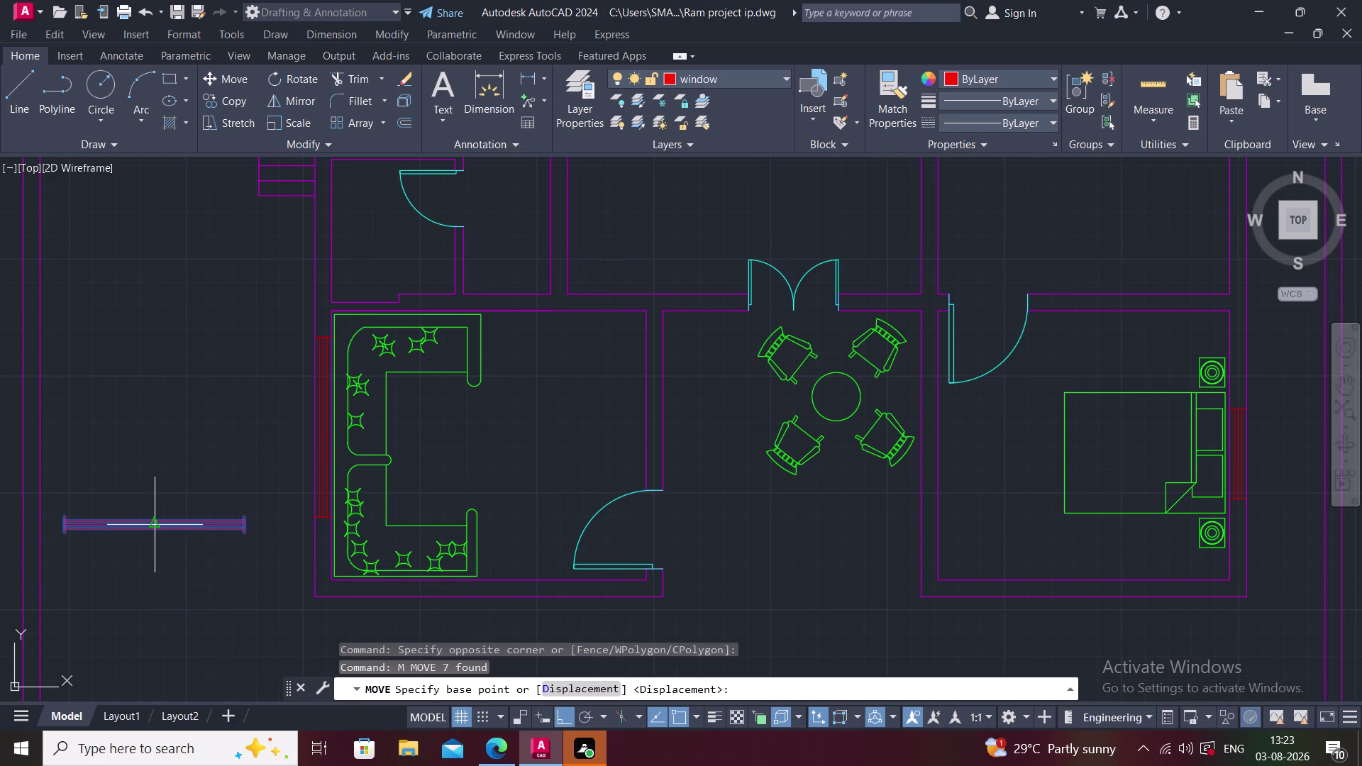
scroll(up, 3)
click(159, 513)
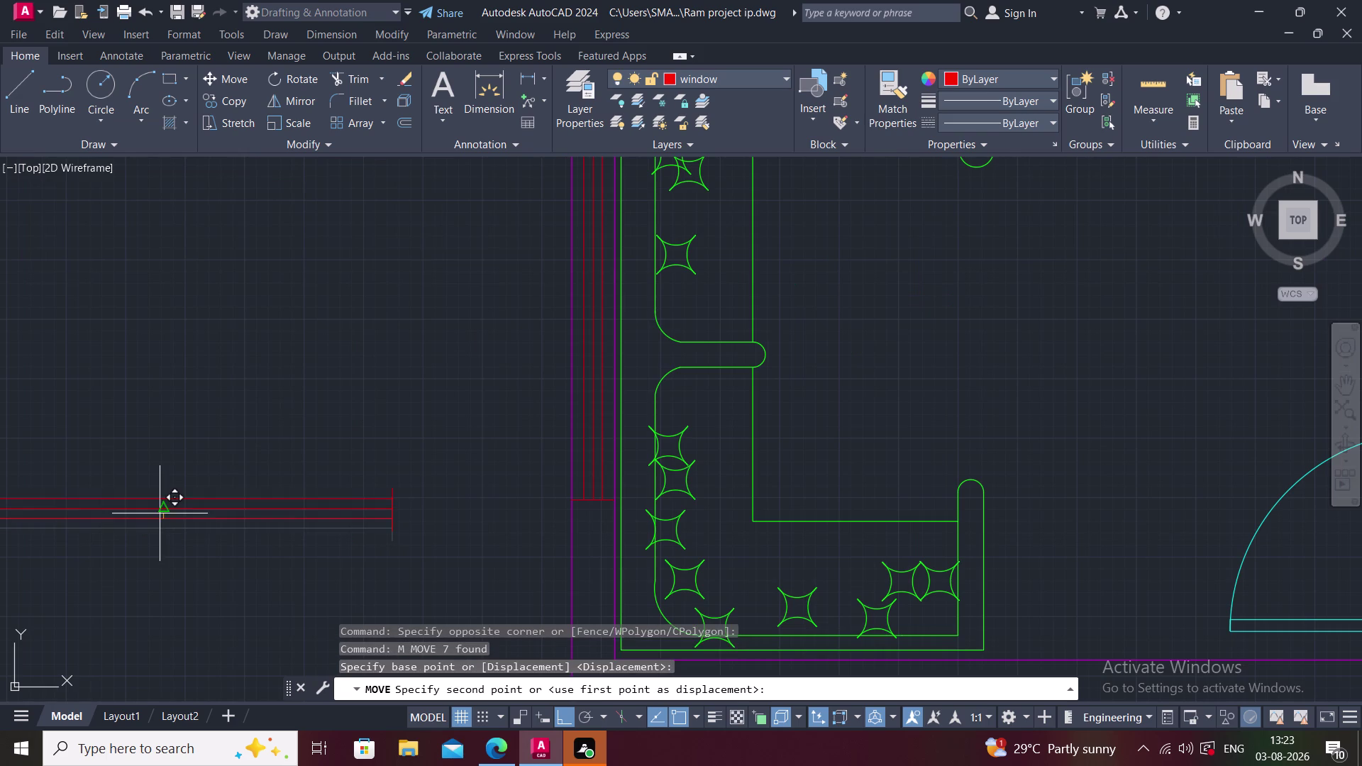
With Ortho off, drop the window onto the sofa room's bottom wall and frame the house.
scroll(down, 3)
middle_drag(203, 519, 163, 486)
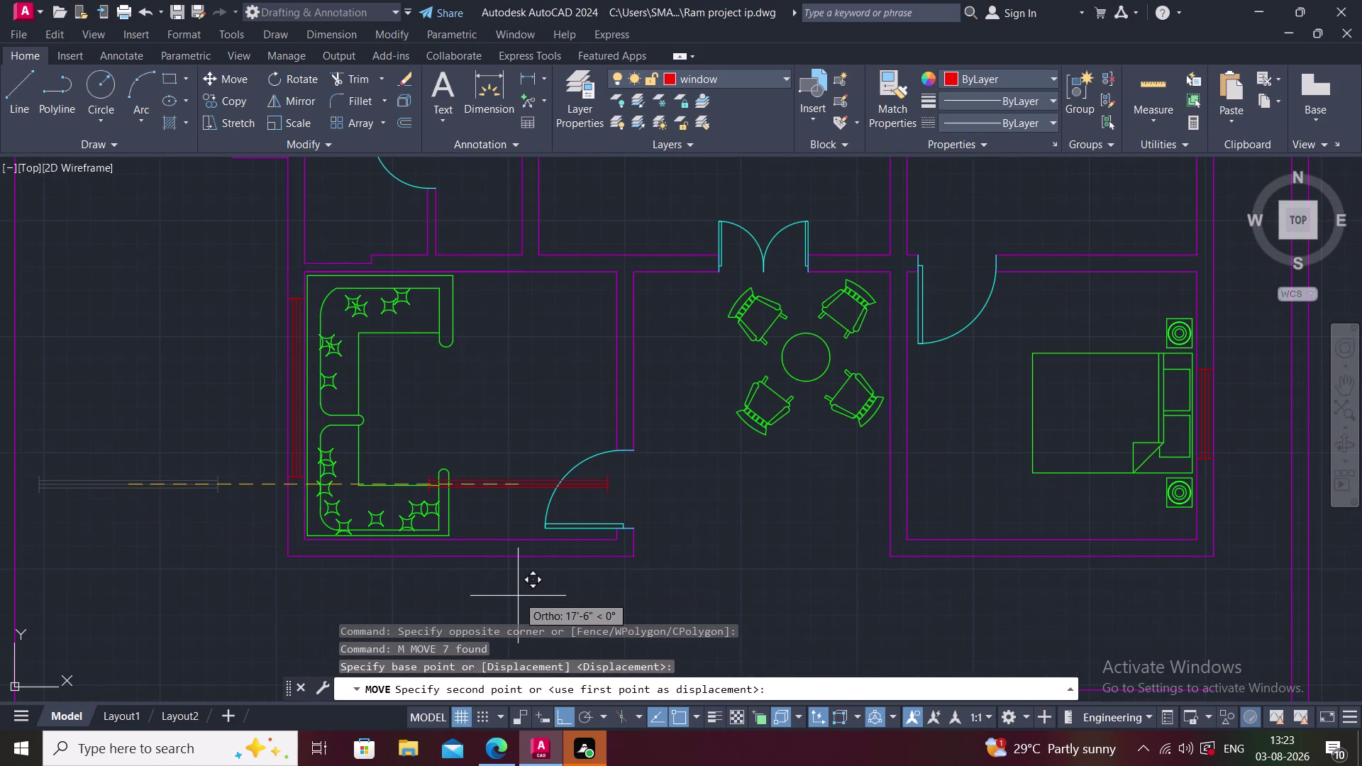
key(F8)
scroll(up, 3)
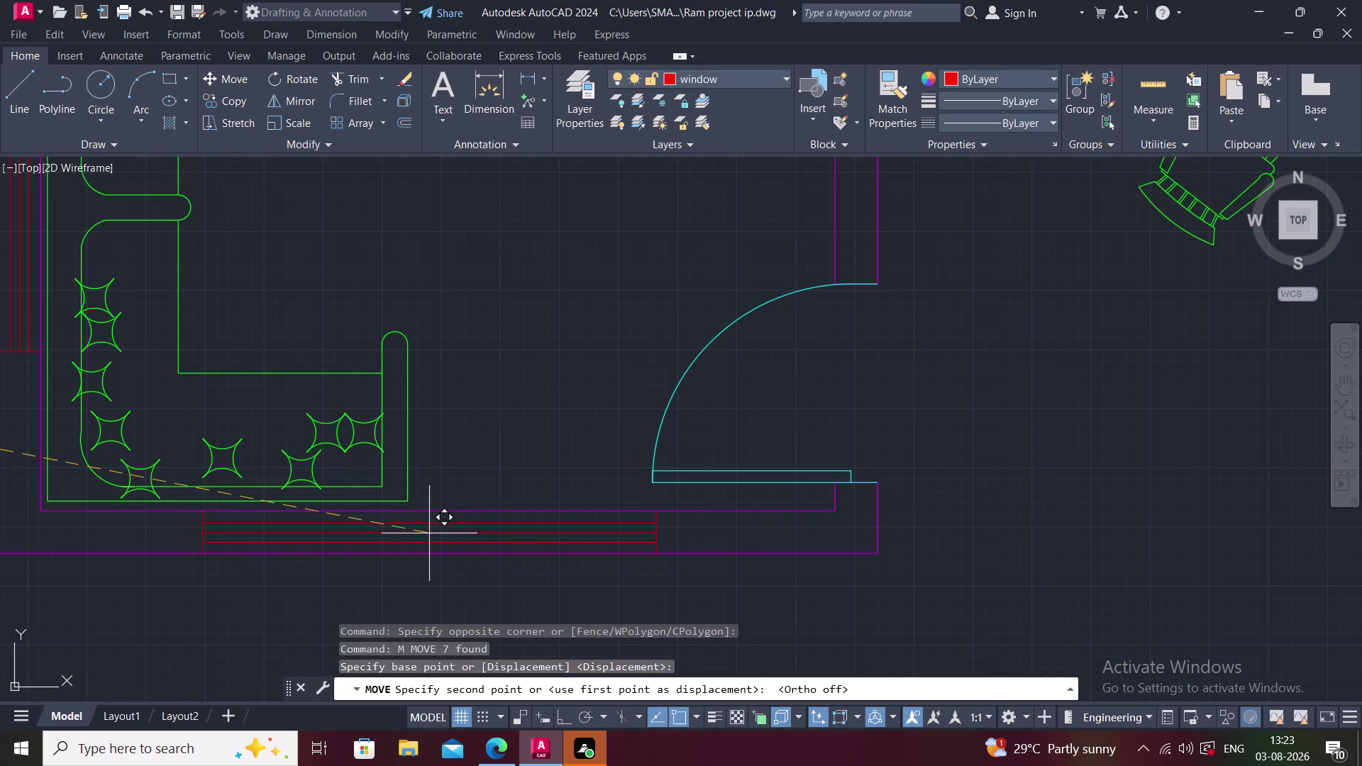
scroll(up, 3)
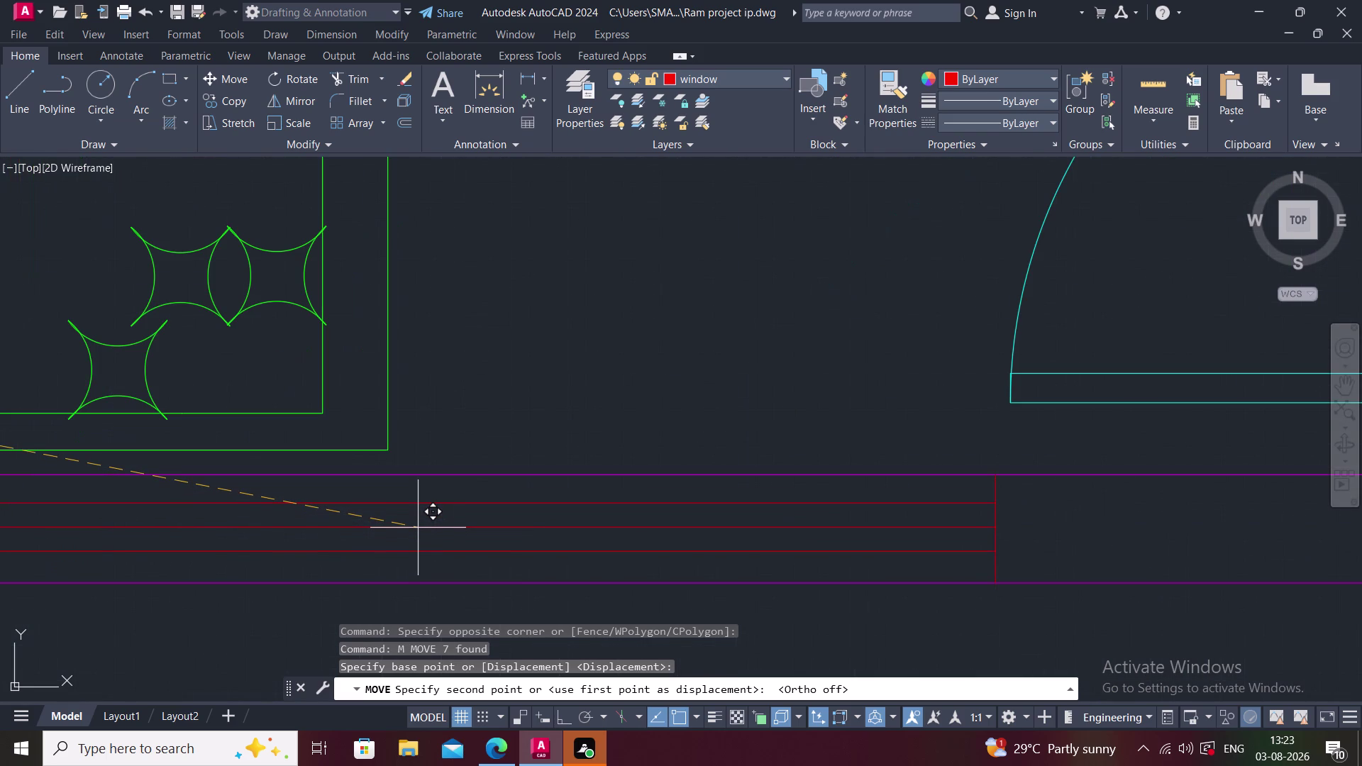
click(418, 528)
scroll(down, 3)
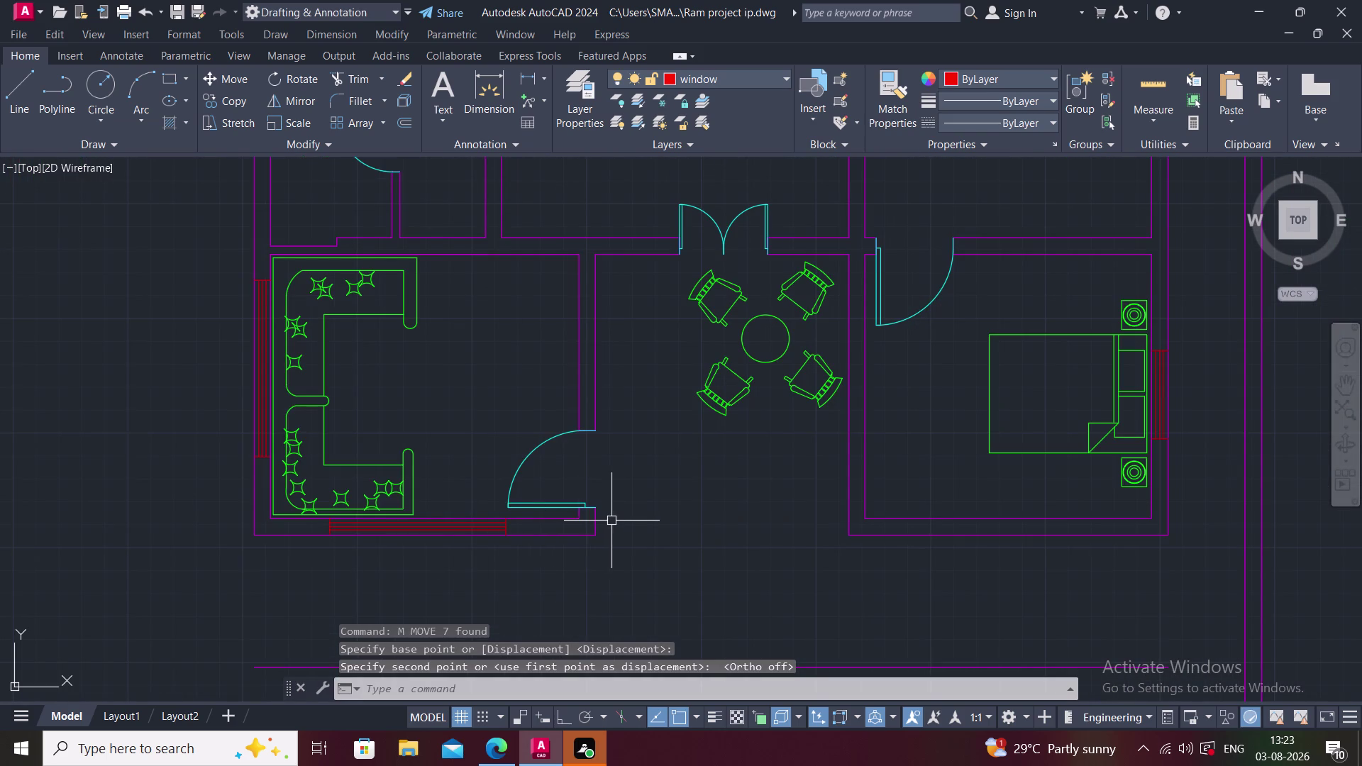
middle_drag(609, 524, 436, 581)
scroll(down, 3)
scroll(down, 3)
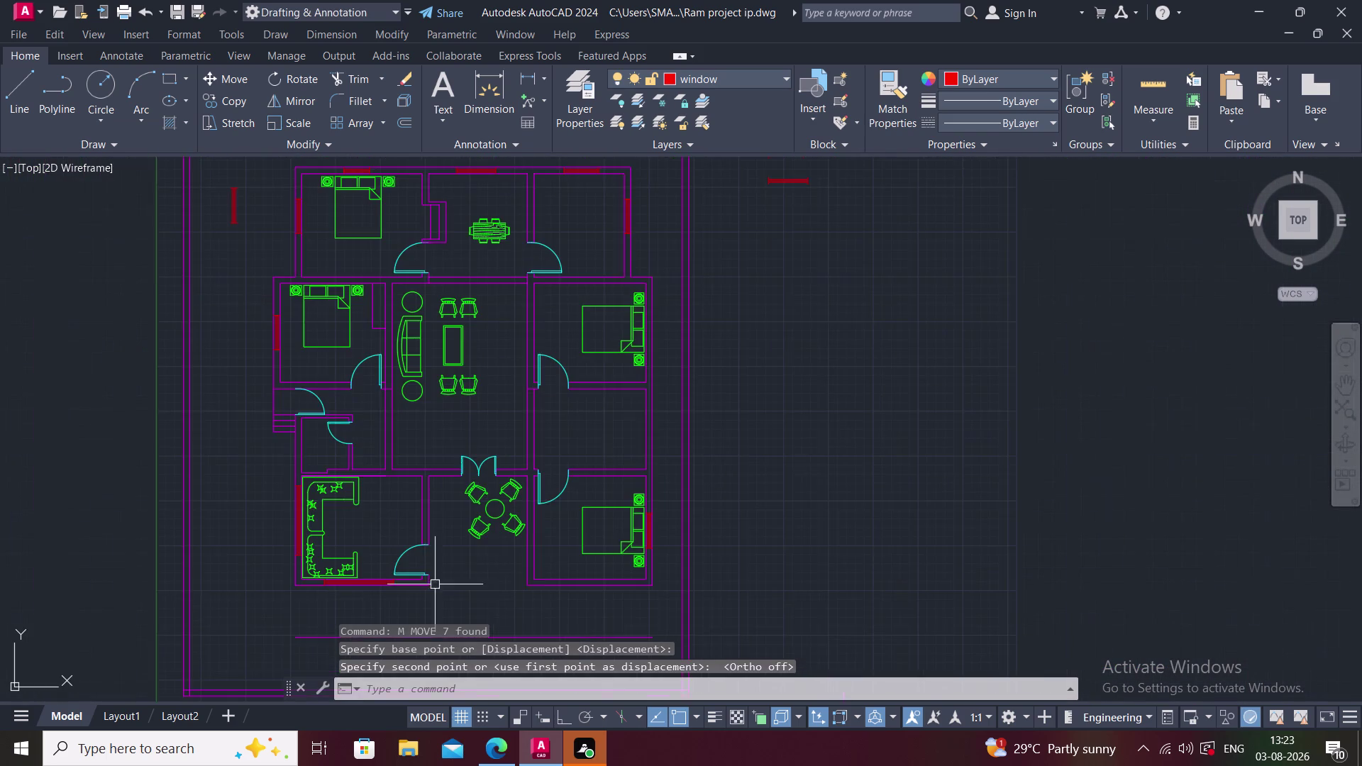
middle_drag(500, 584, 388, 590)
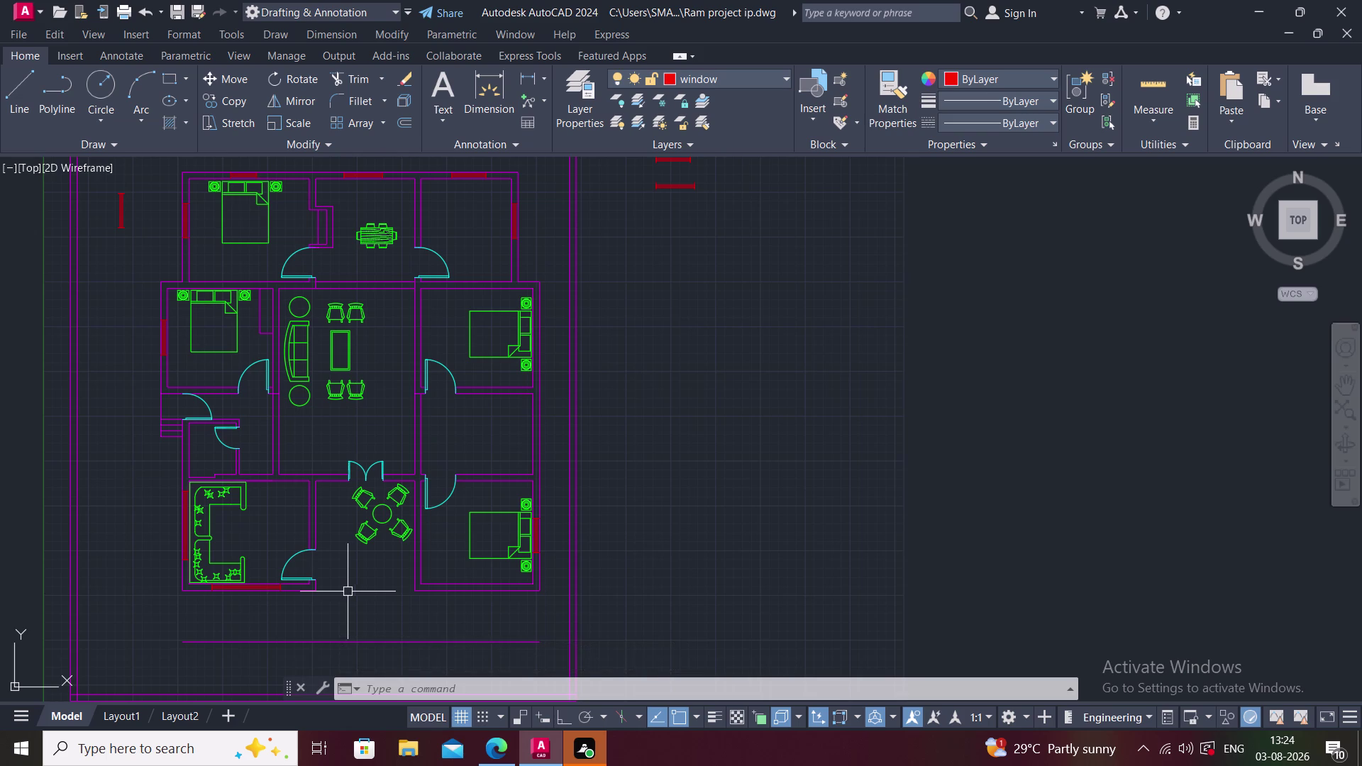
Zoom to the sofa room's bottom wall and window-select the placed window.
middle_drag(306, 629, 353, 508)
scroll(up, 3)
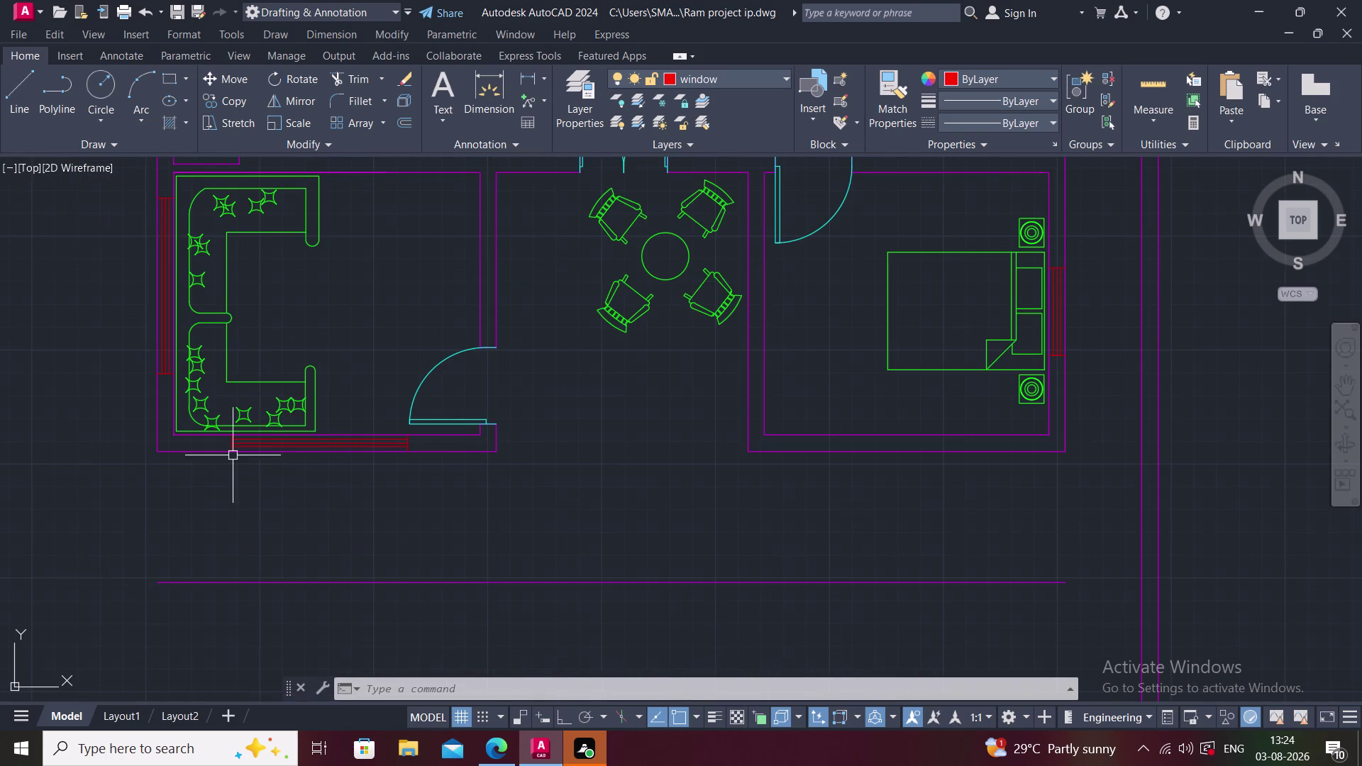
middle_drag(234, 457, 245, 522)
scroll(up, 3)
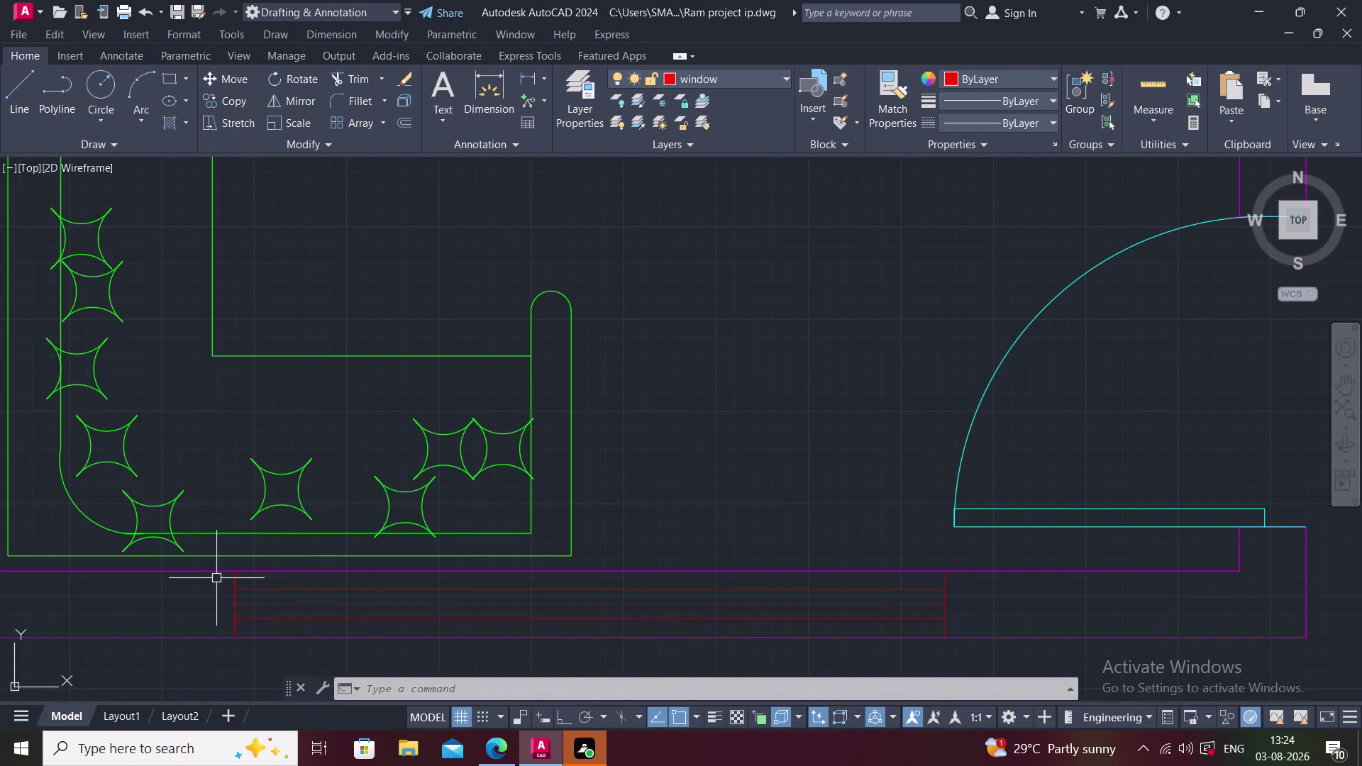
click(214, 561)
scroll(down, 3)
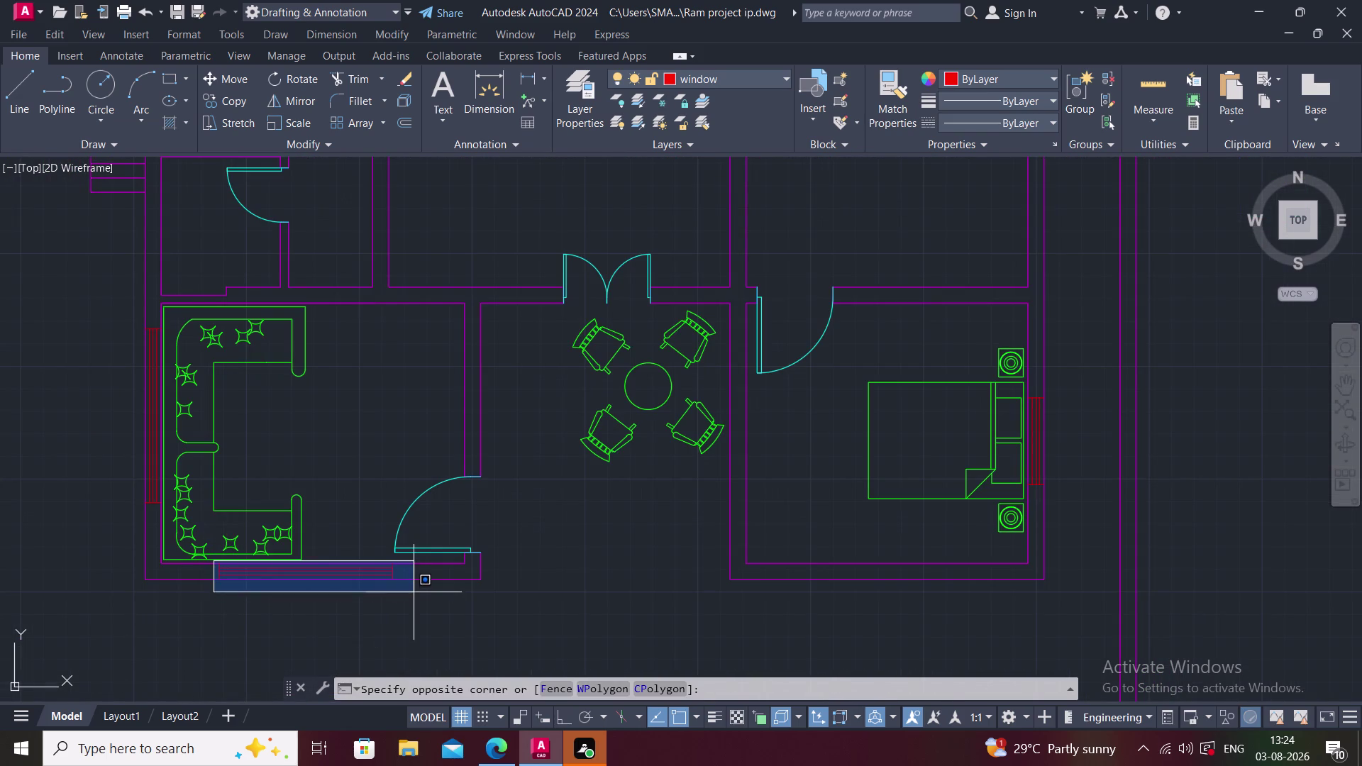
click(401, 585)
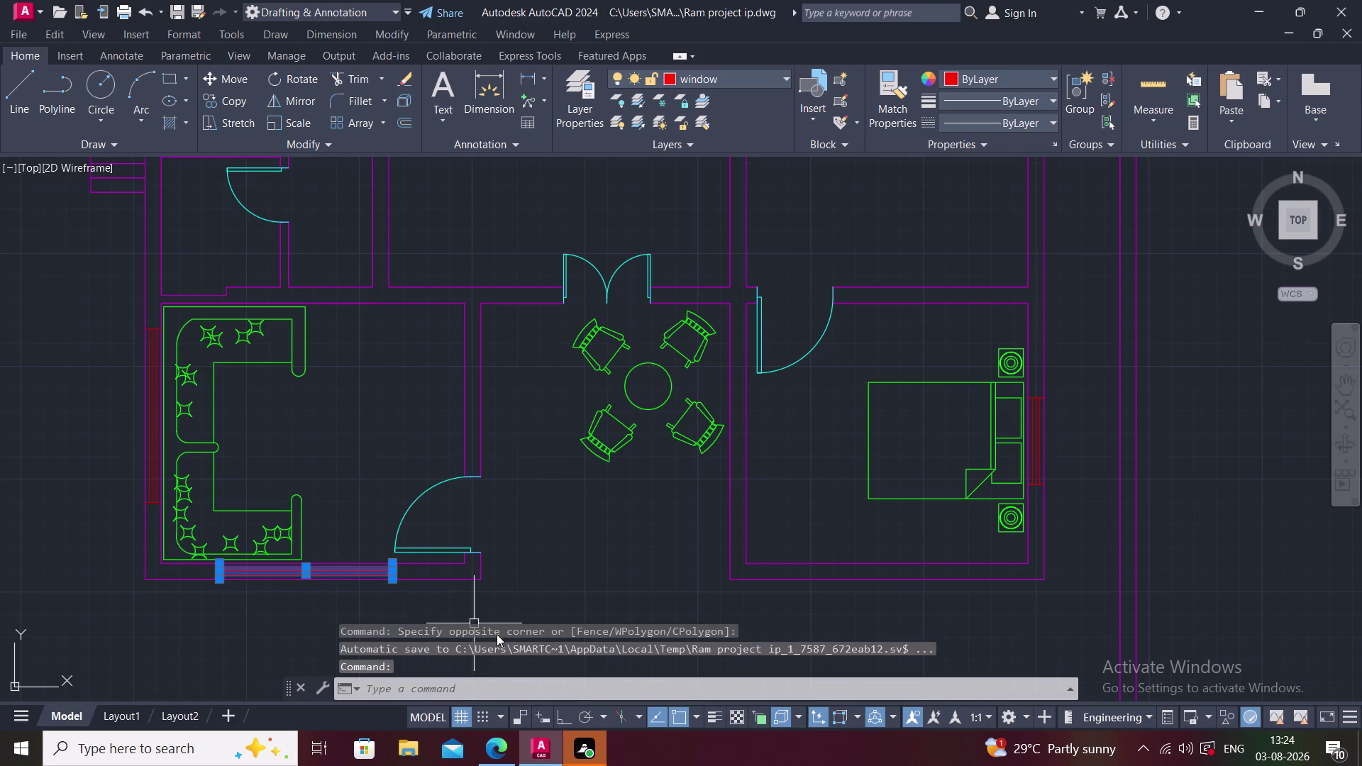
Move the window with M onto the bedroom's bottom exterior wall.
text(m)
key(space)
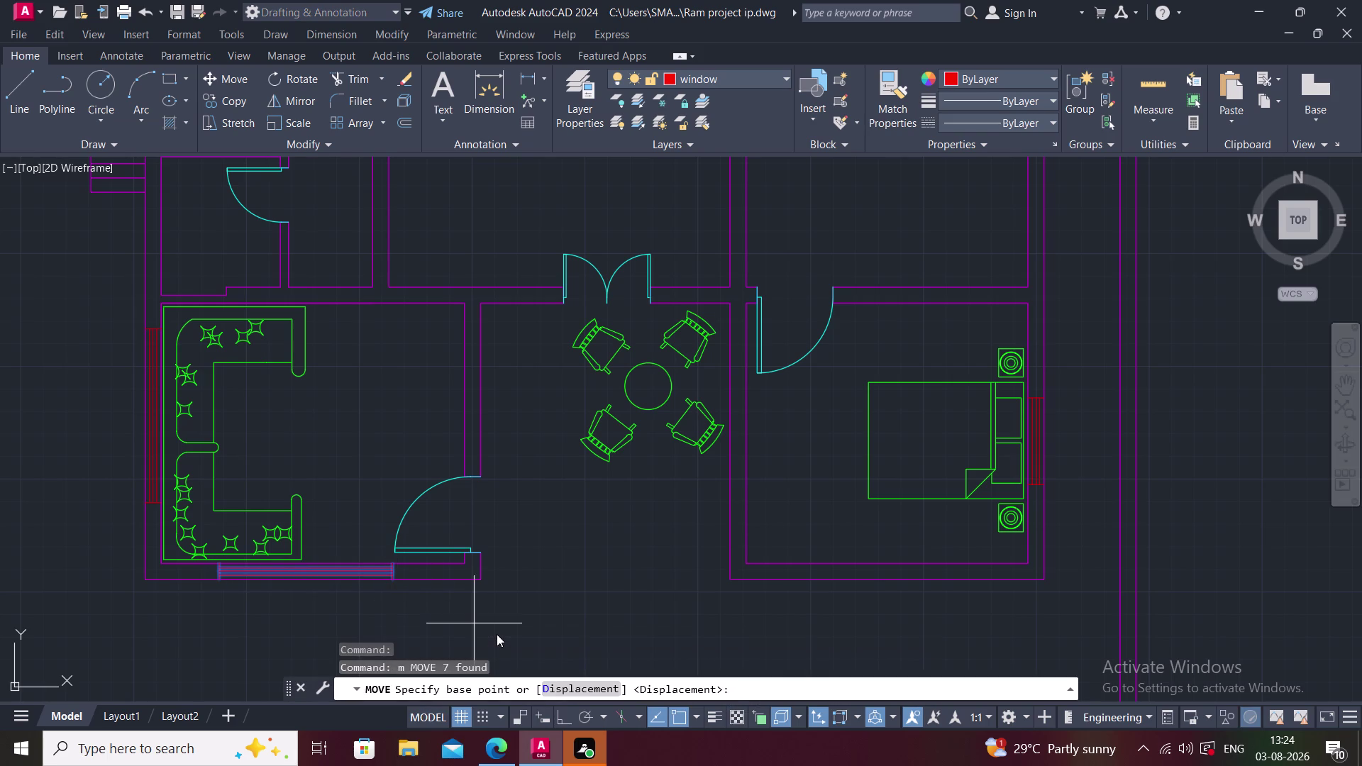
click(141, 579)
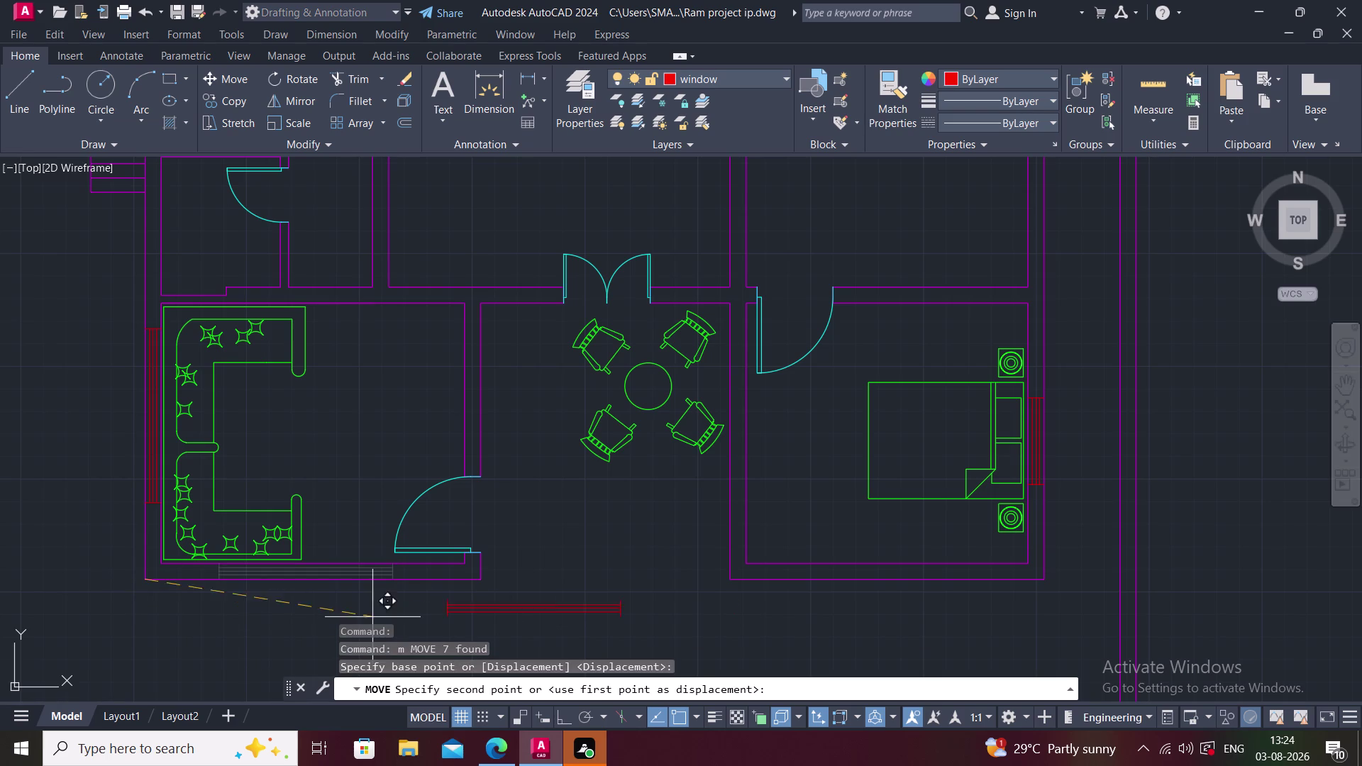
click(728, 576)
key(Escape)
middle_drag(883, 599, 883, 599)
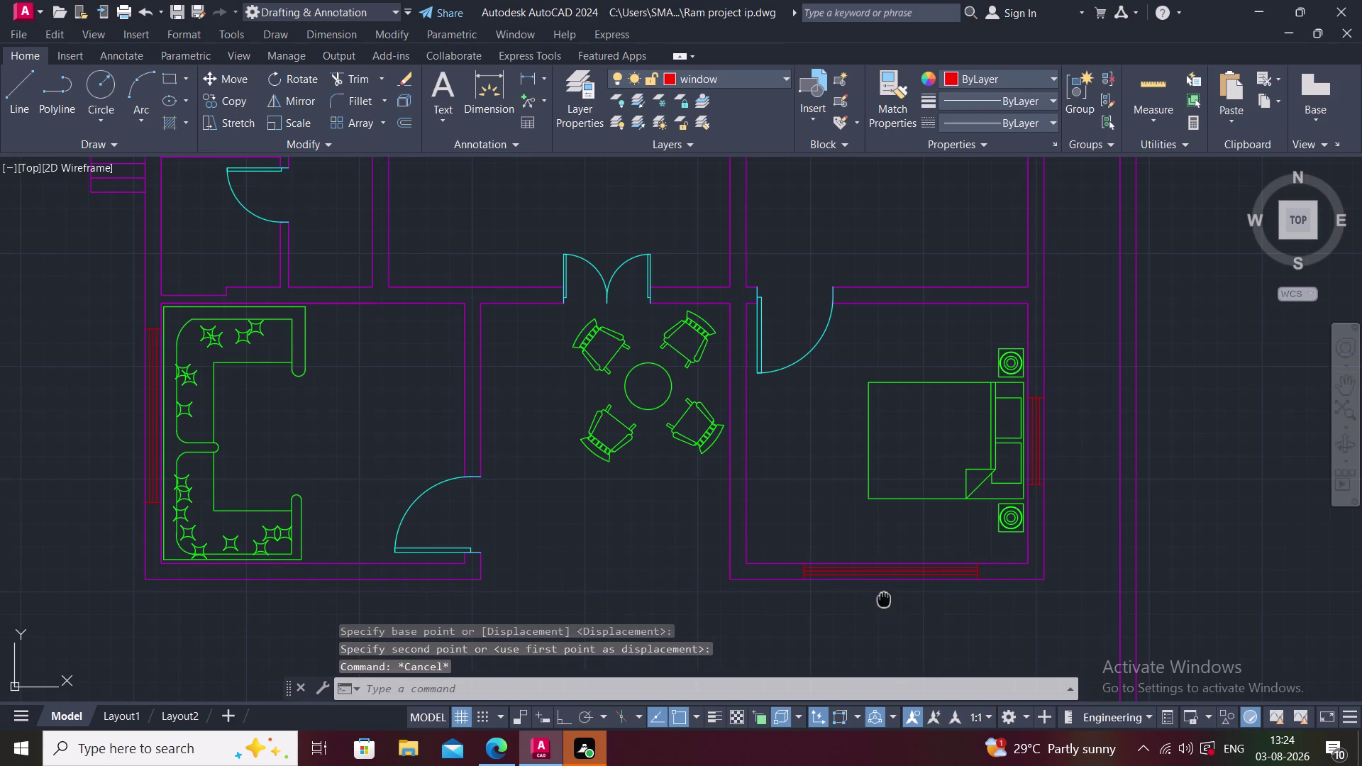
middle_drag(883, 599, 763, 582)
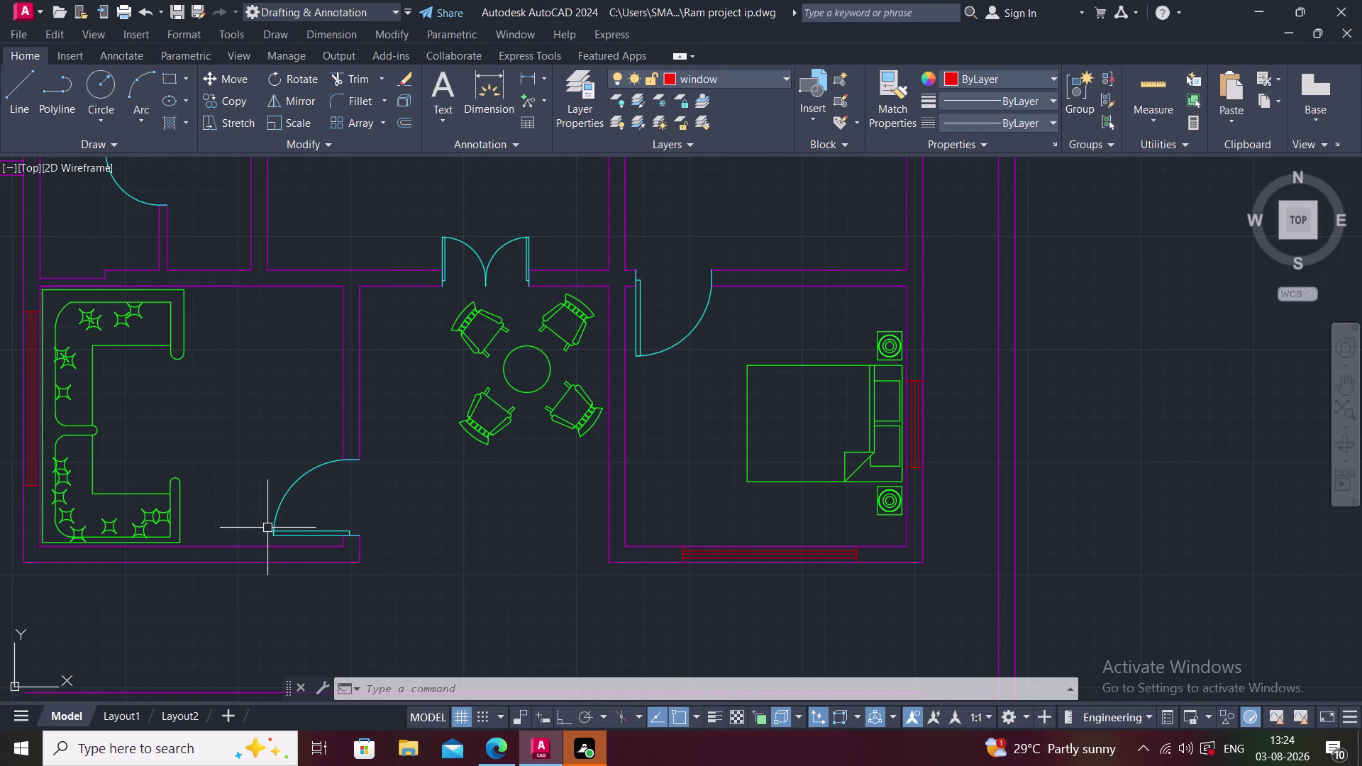
scroll(up, 3)
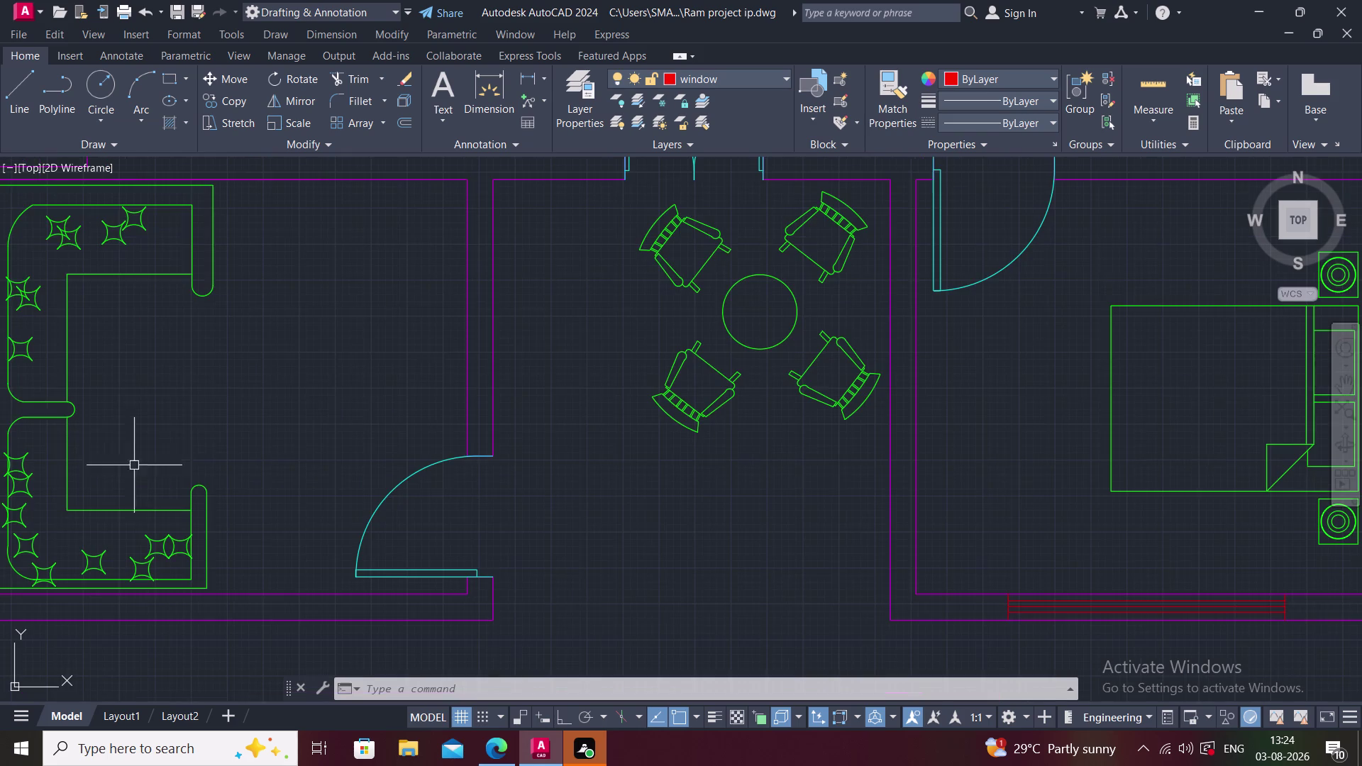
Delete the end line of the sofa's lower arm.
click(206, 519)
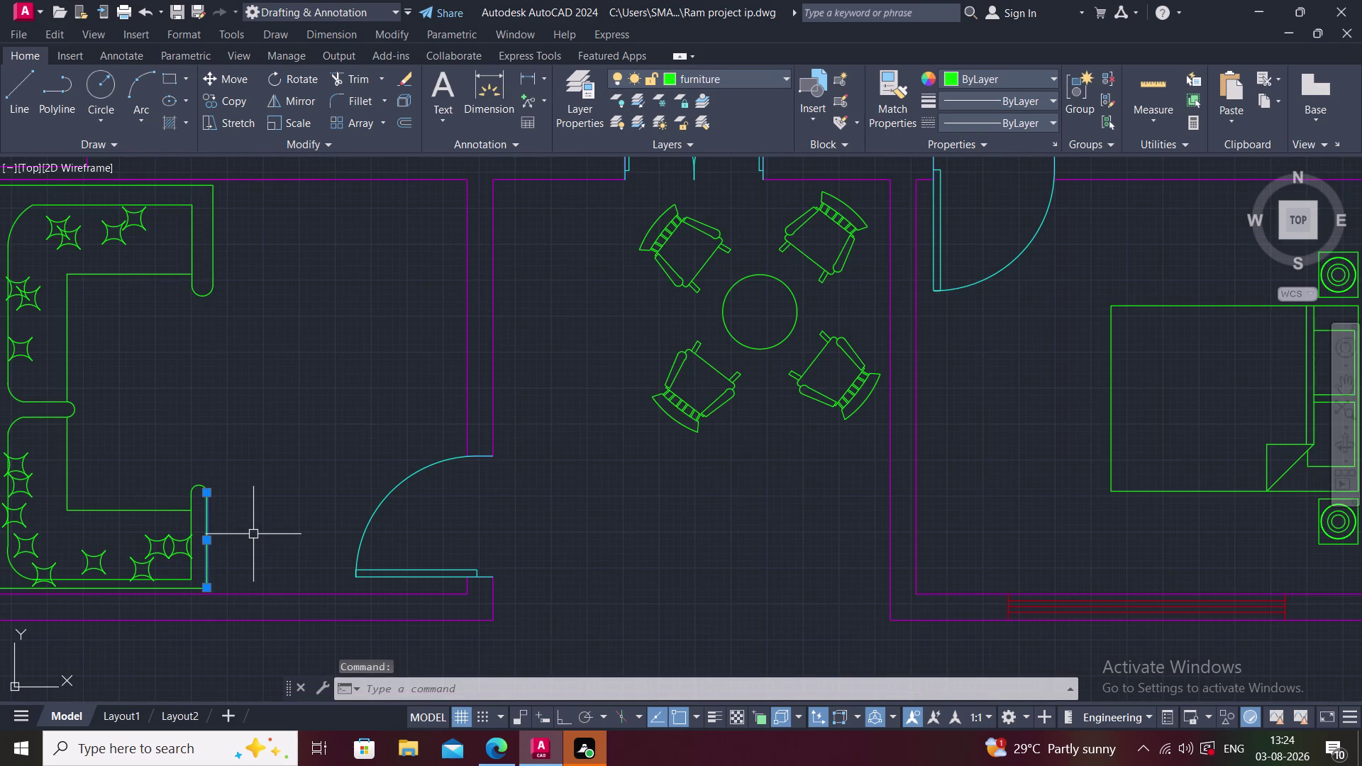
key(Delete)
click(201, 487)
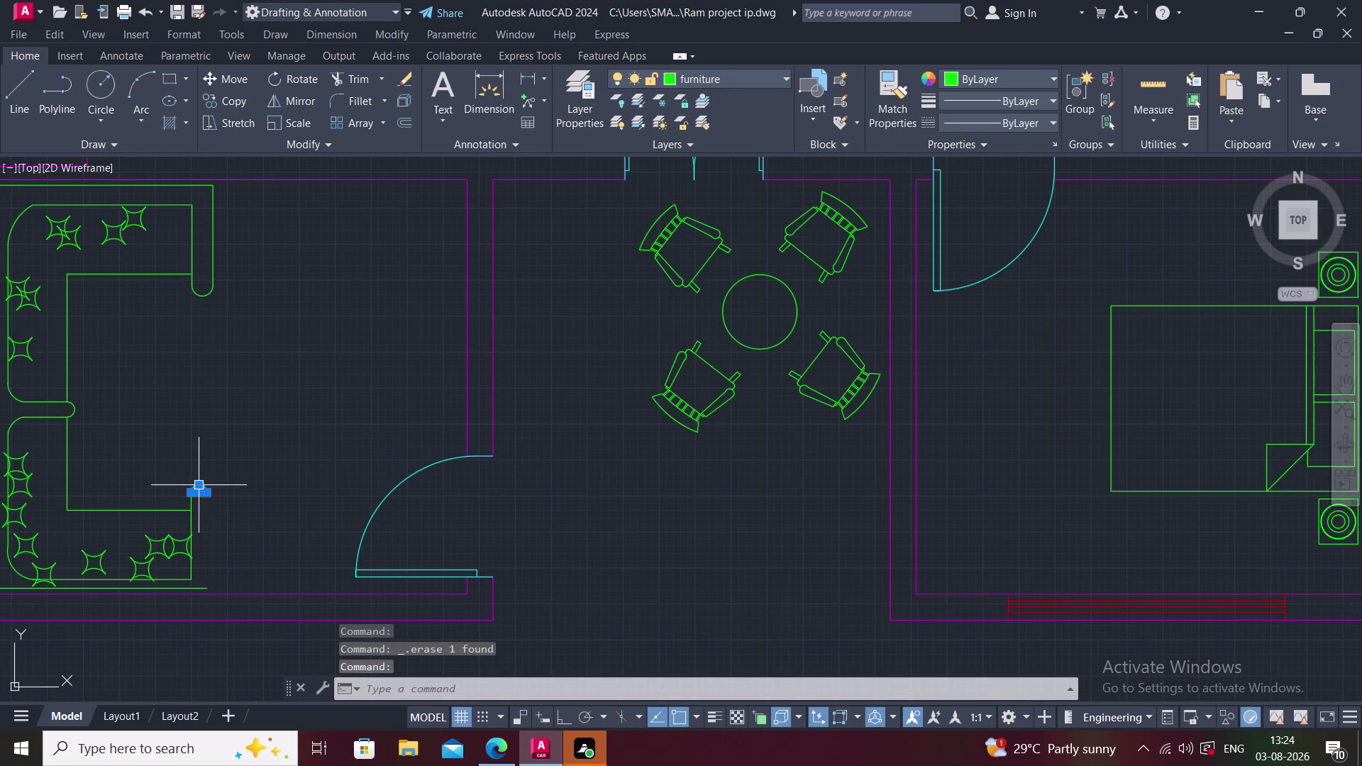
key(Delete)
key(Delete)
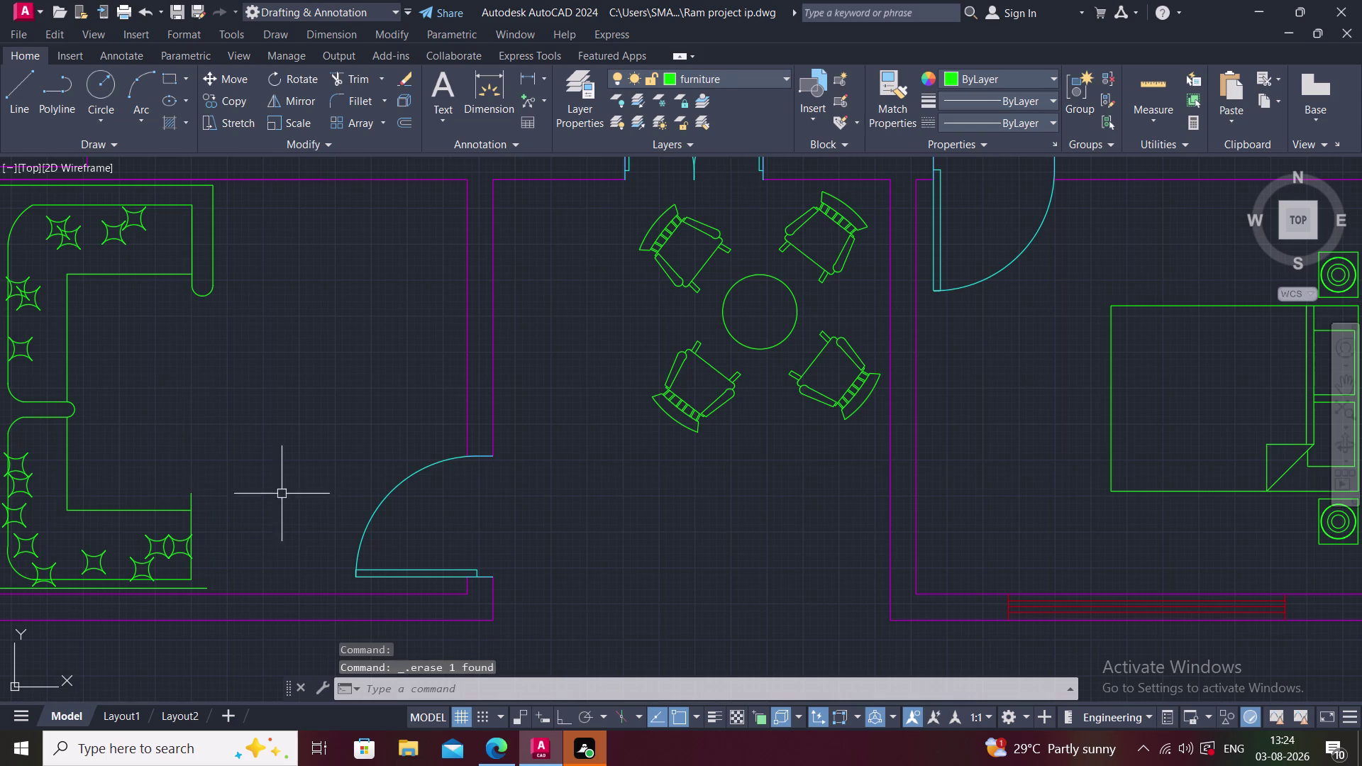
Select the sofa's upper arm end pieces, start a mirror, then cancel it.
click(192, 230)
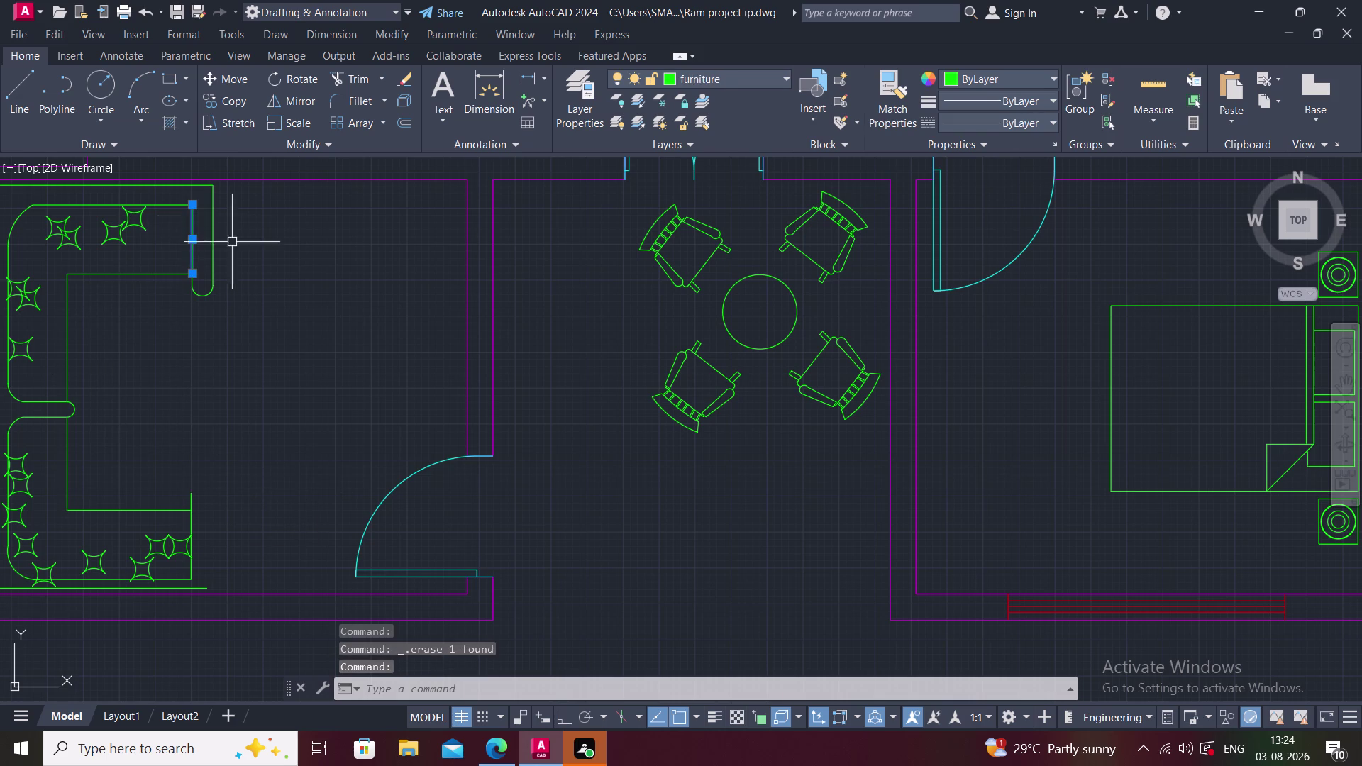
click(213, 239)
click(200, 298)
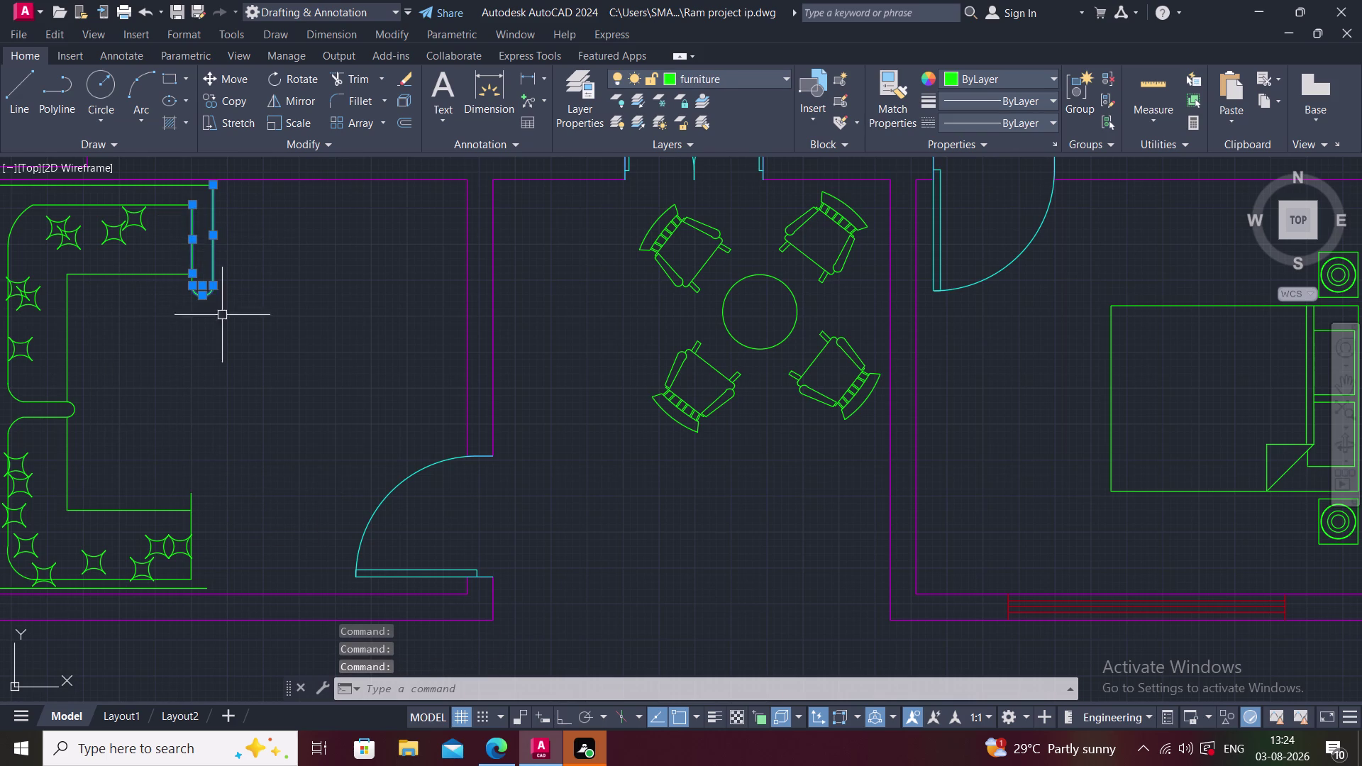
text(mi)
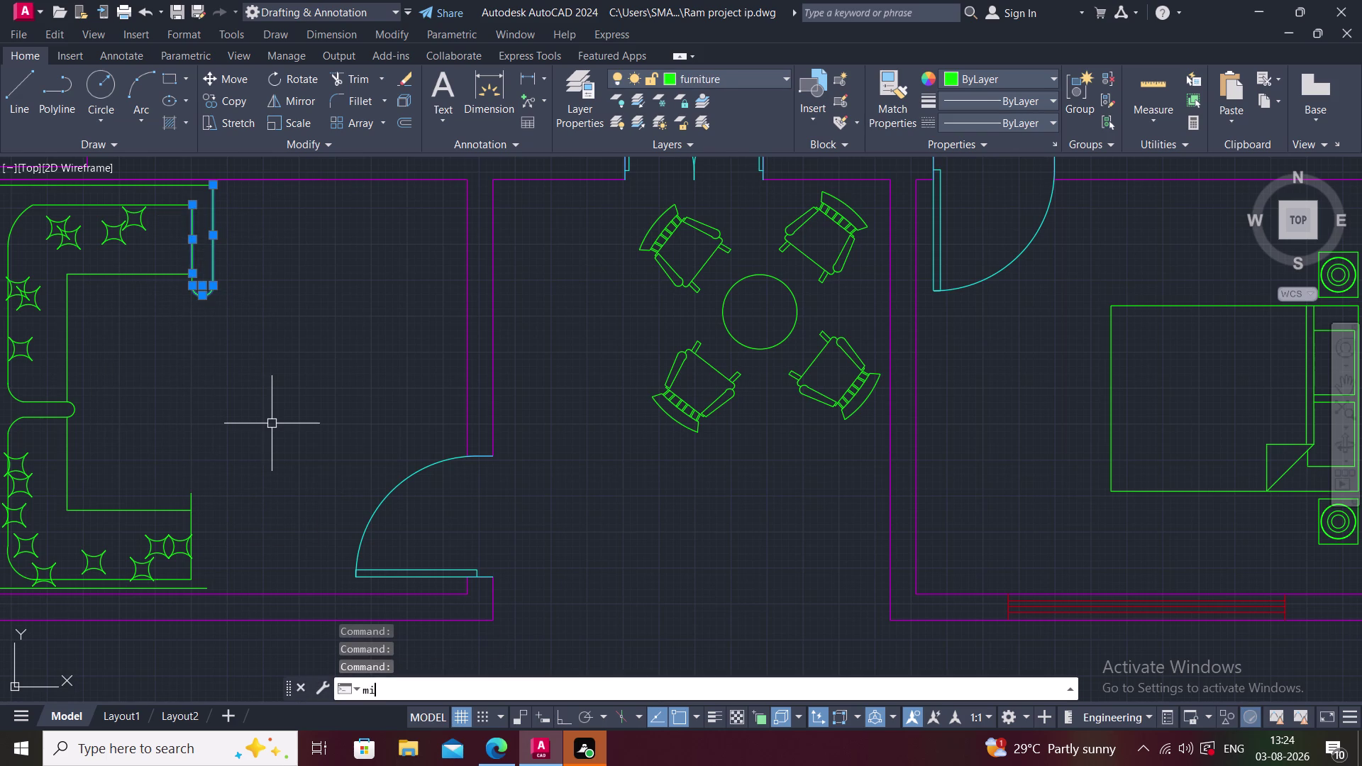
key(space)
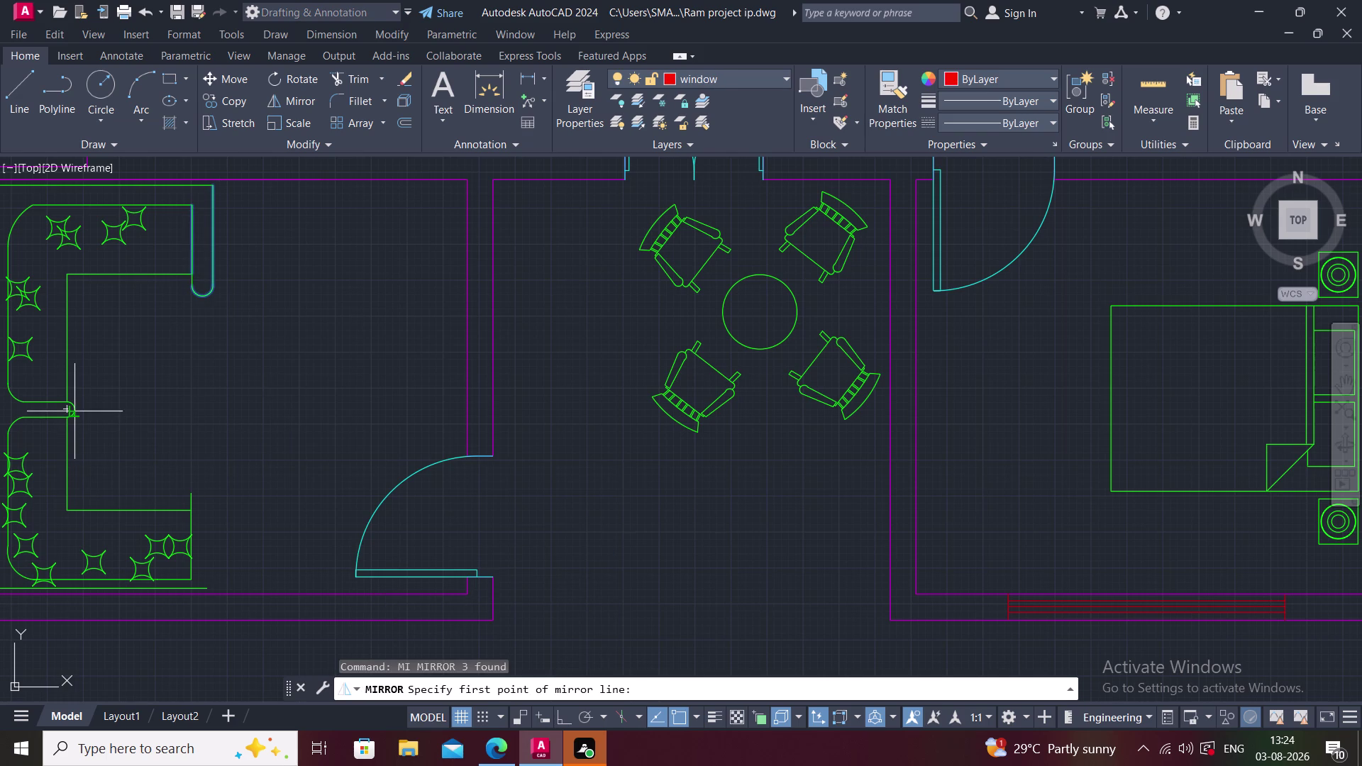
middle_drag(77, 405, 171, 383)
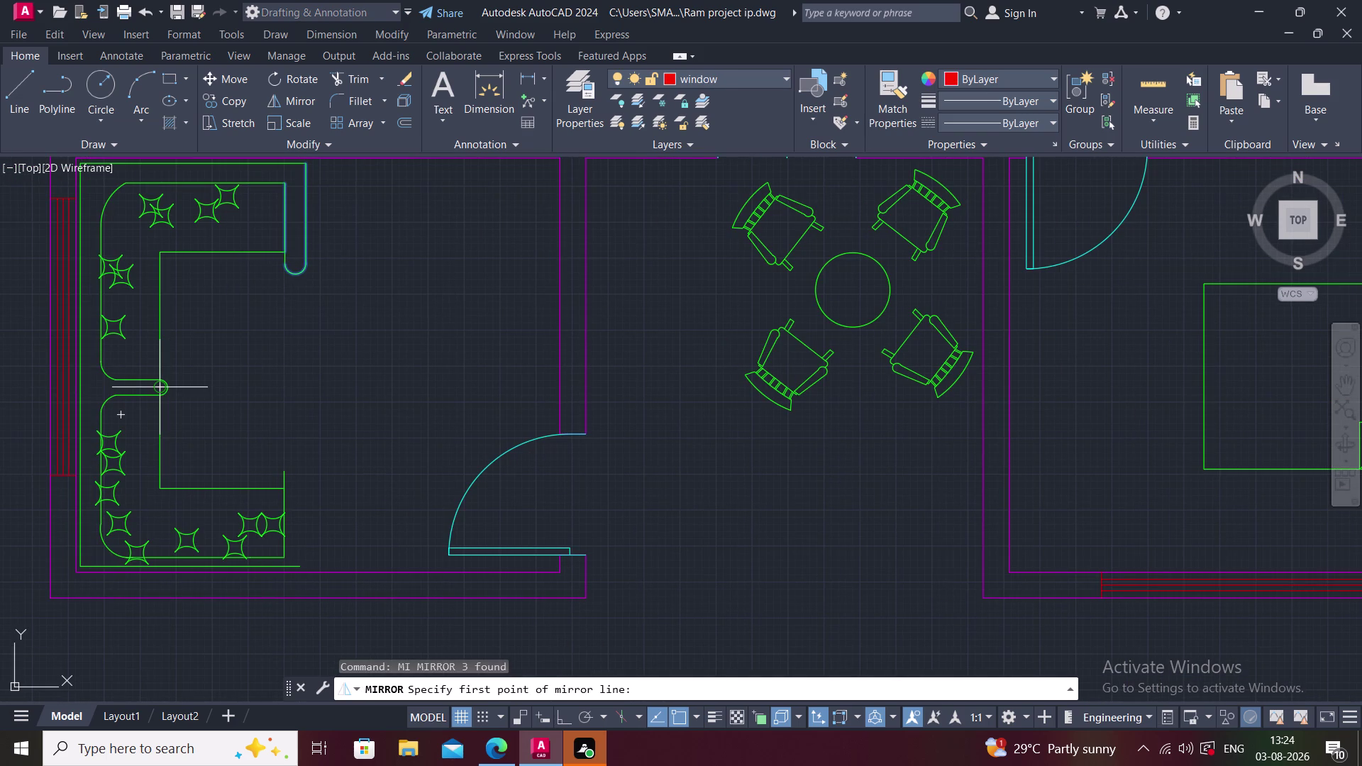
click(155, 384)
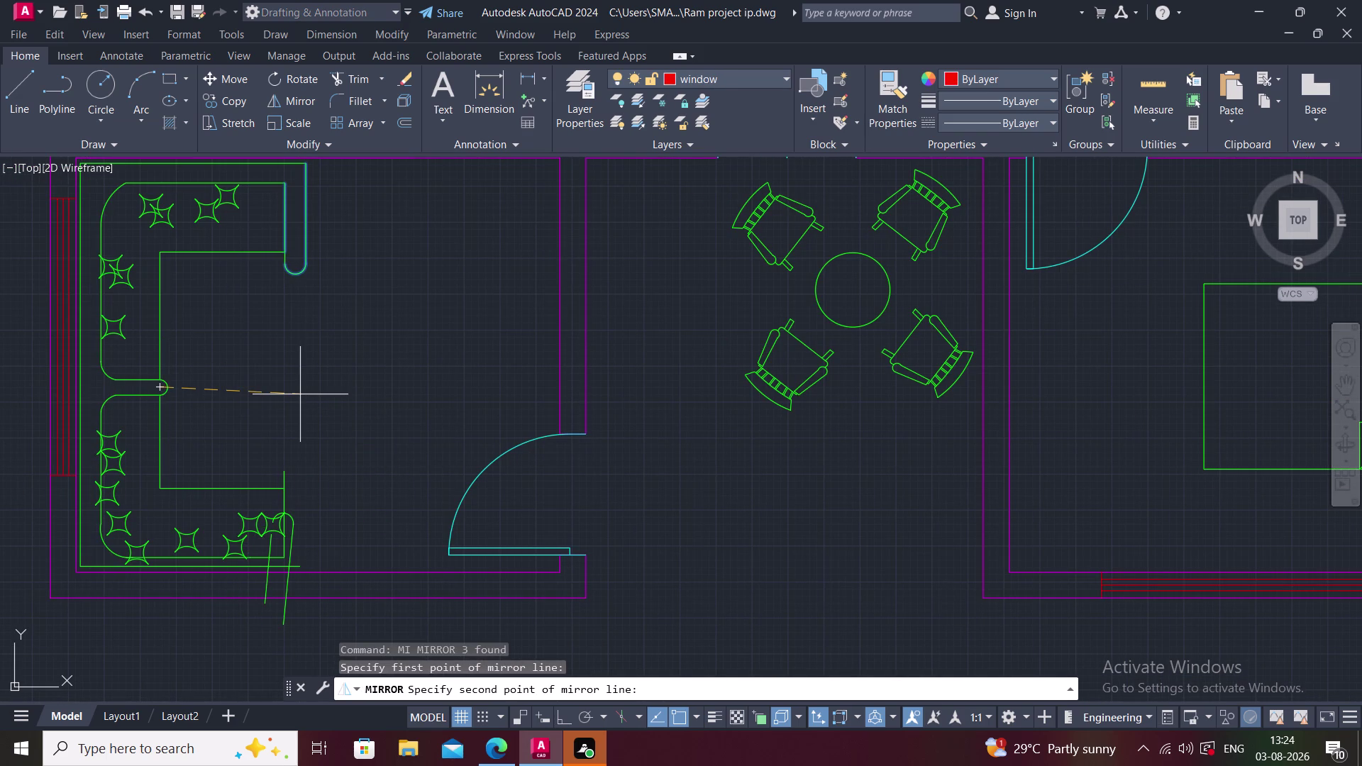
key(F8)
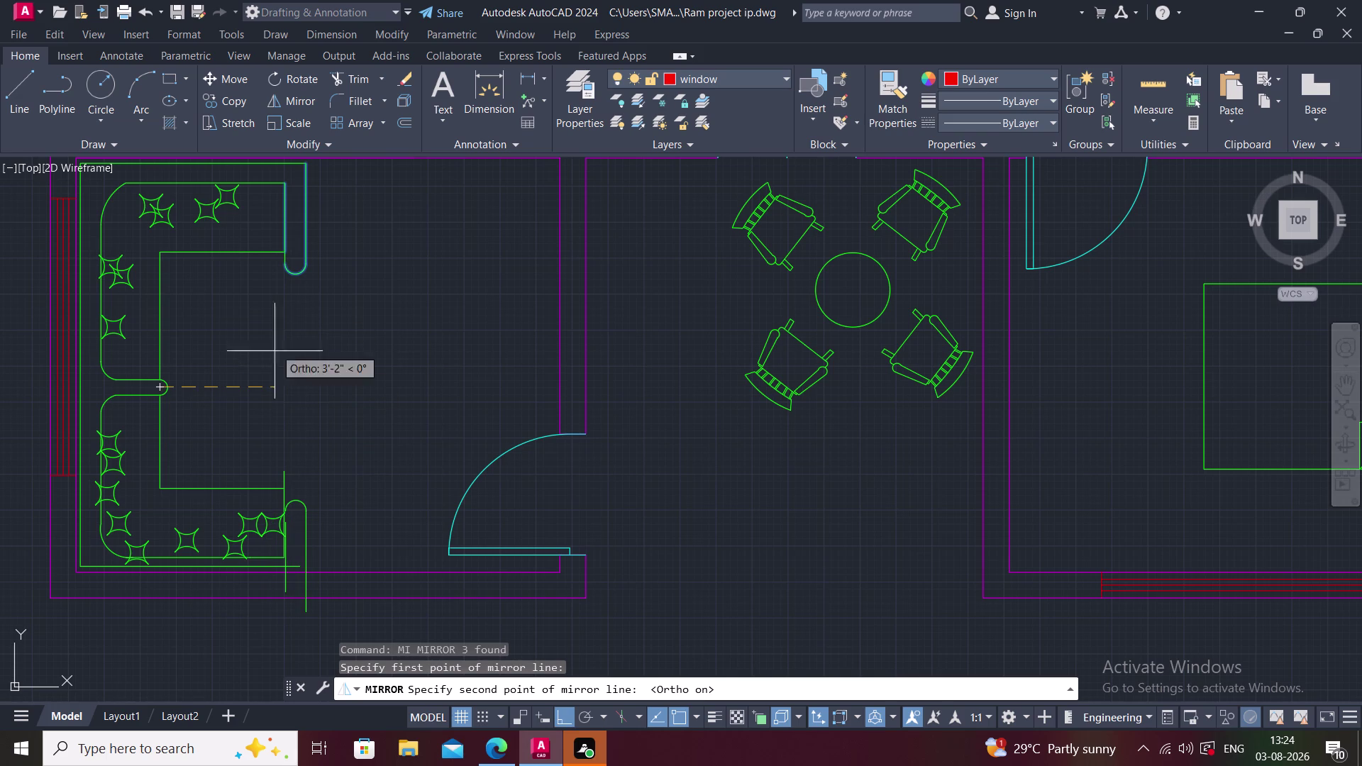
key(Escape)
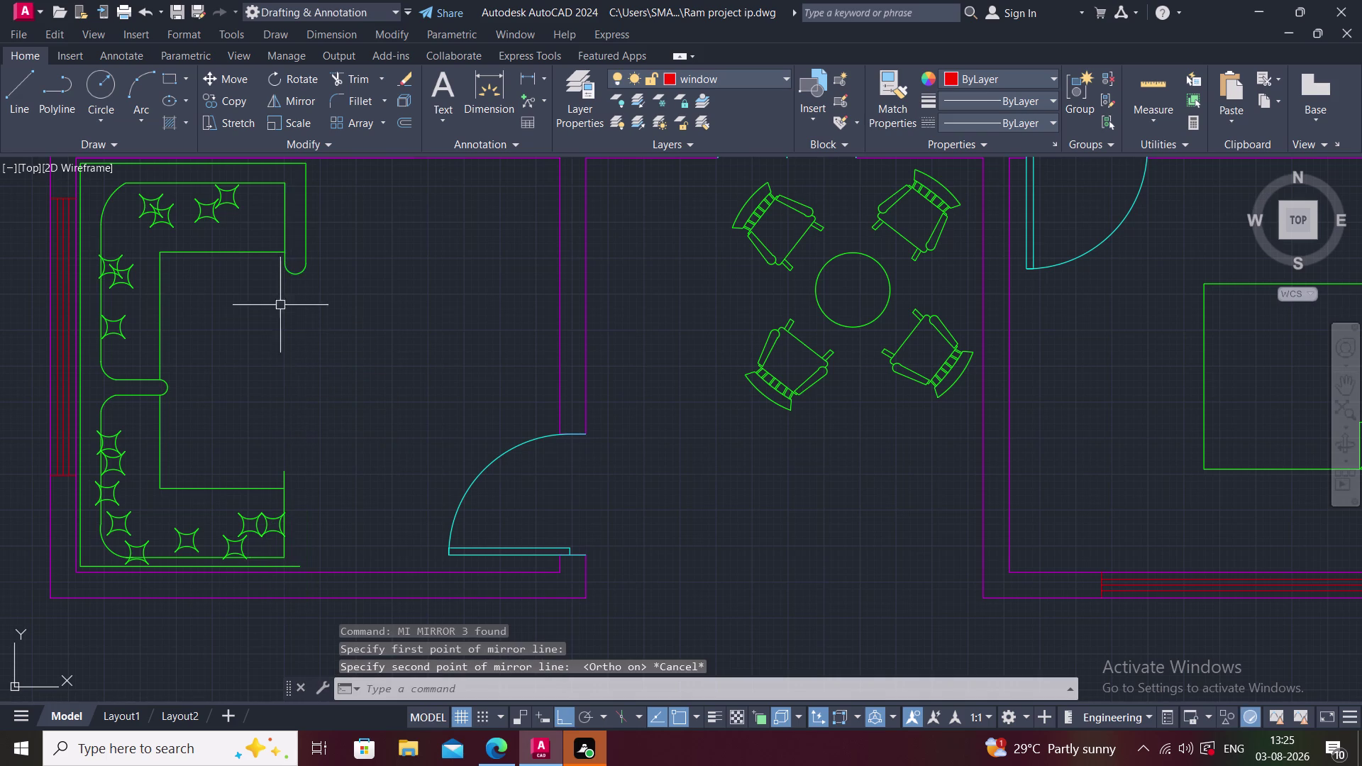
Select the sofa's top armrest end lines and start copying them with CO.
click(285, 229)
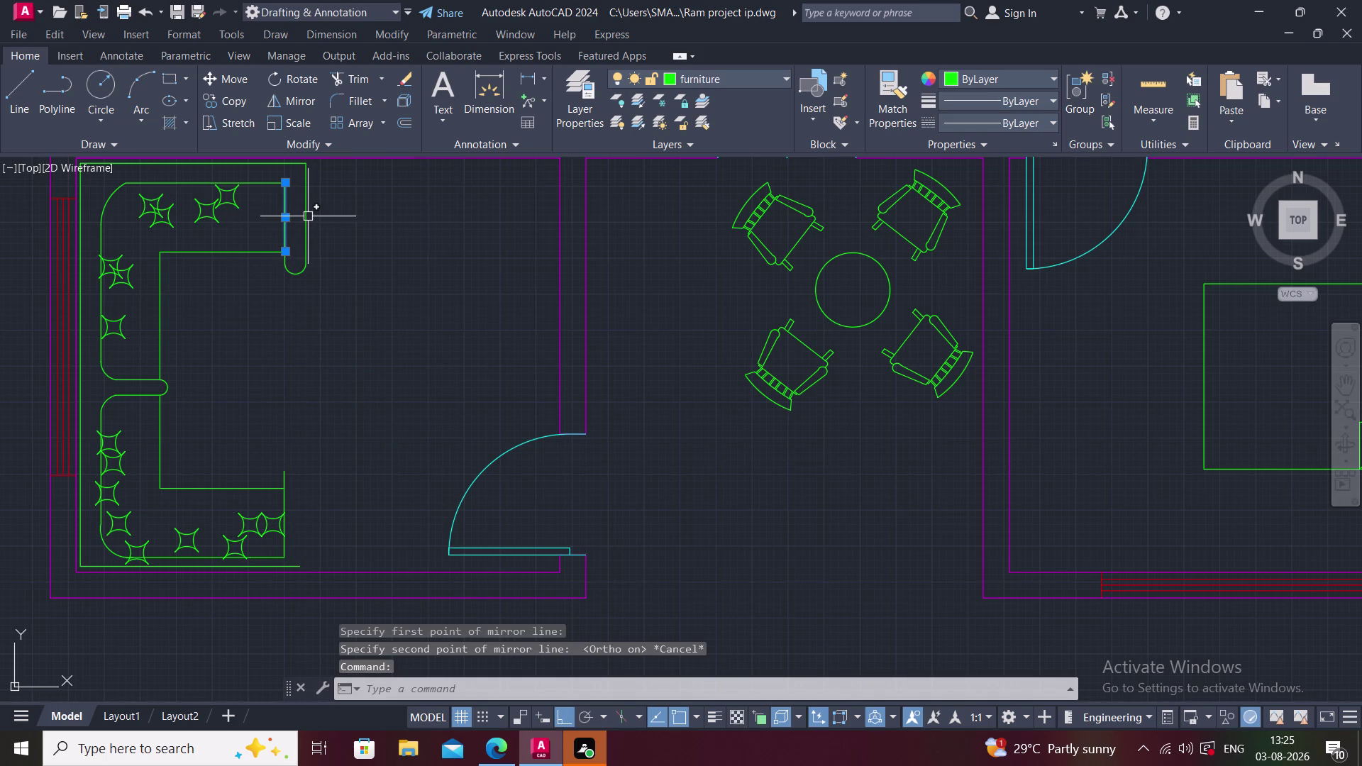
click(305, 214)
click(292, 270)
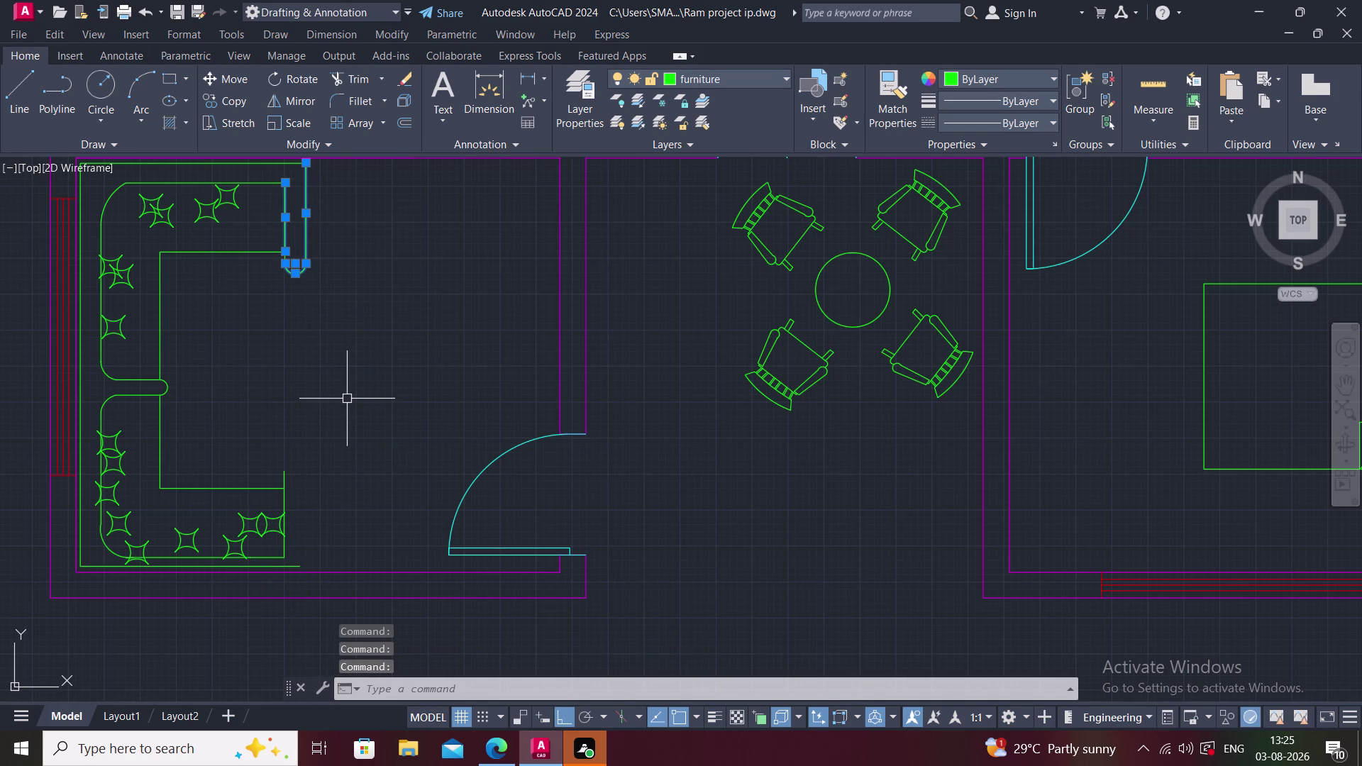
text(co)
key(space)
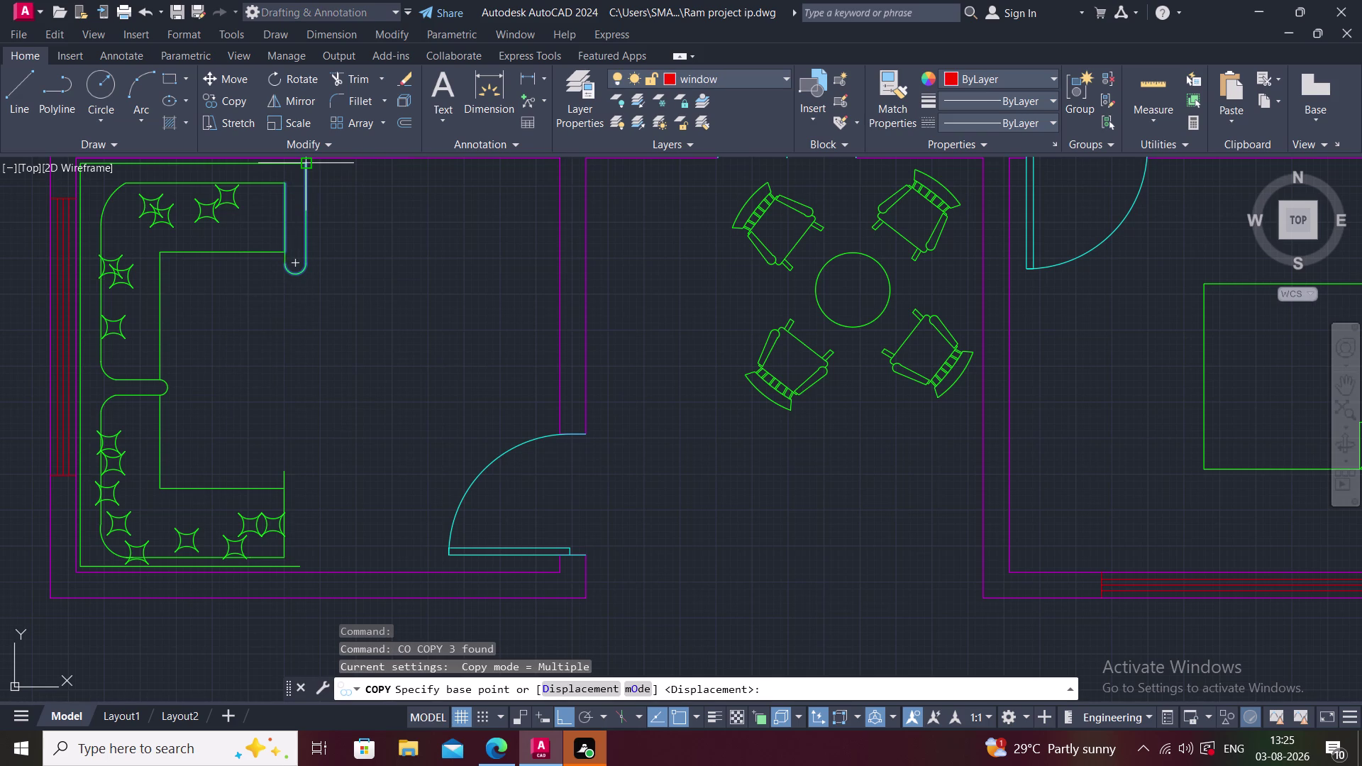
Copy the sofa's right vertical edge line lower down, then undo the copy.
key(Escape)
click(306, 229)
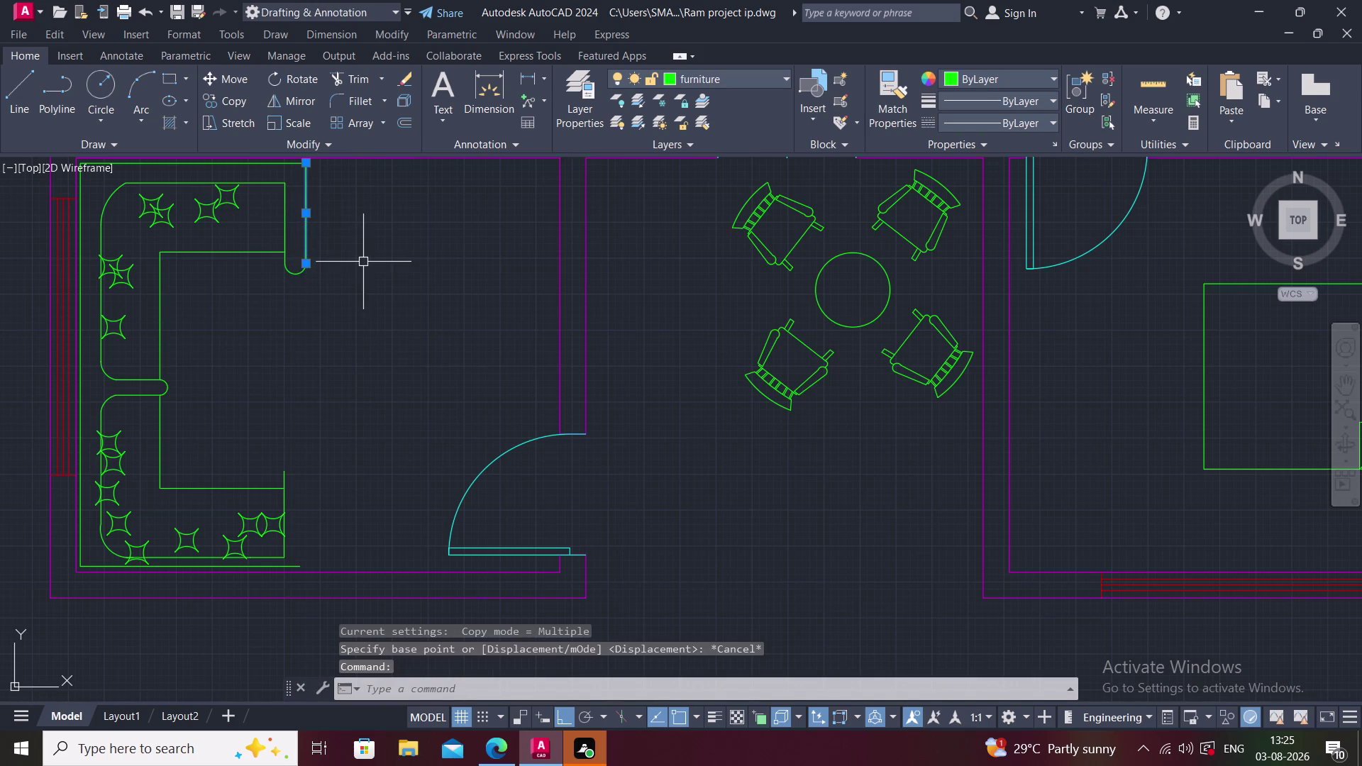
text(co)
key(space)
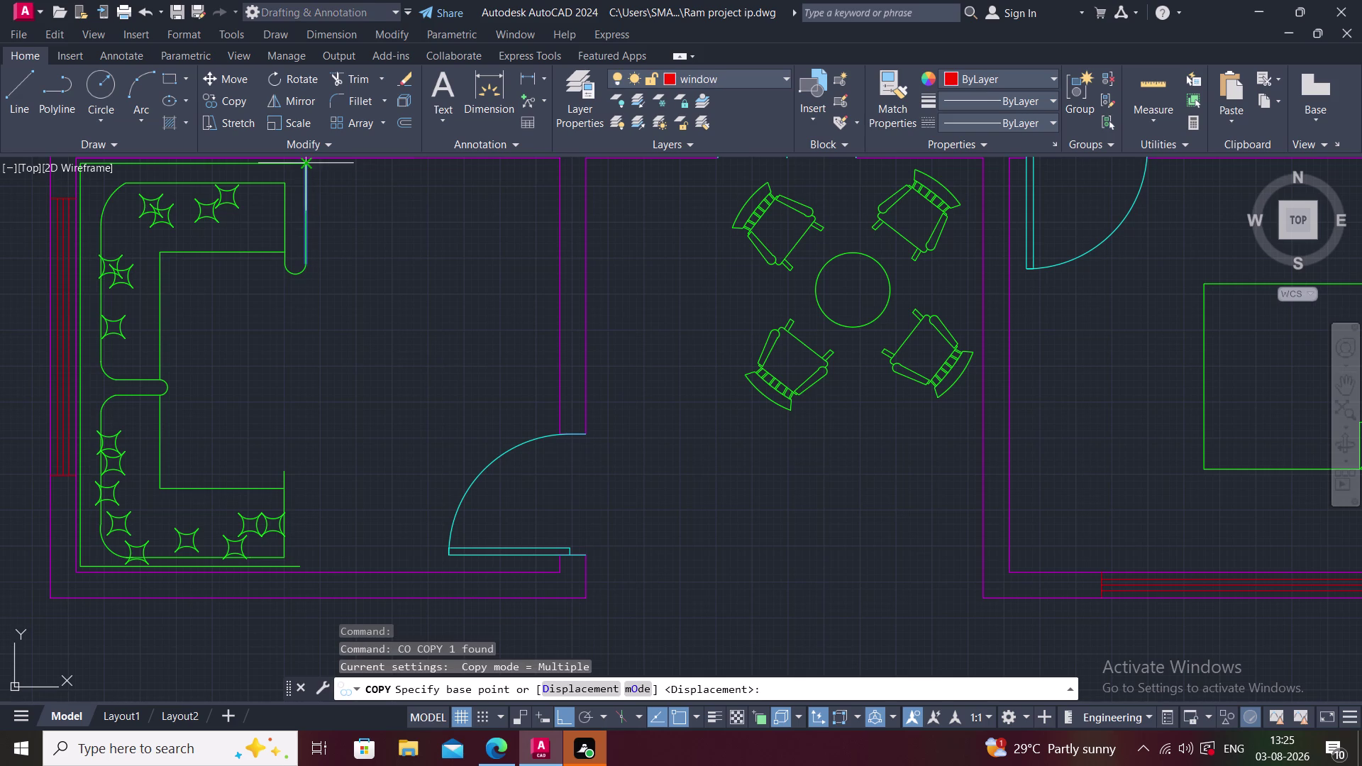
click(307, 161)
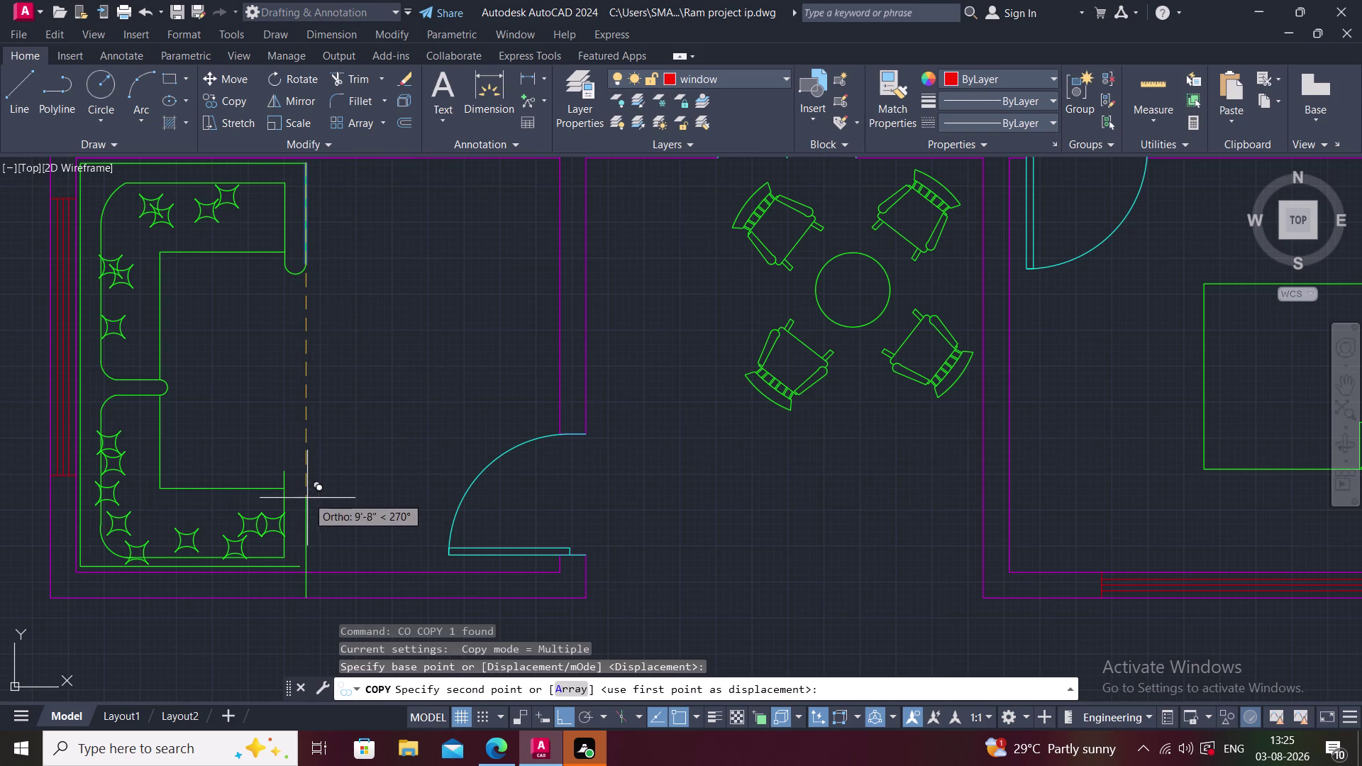
click(300, 567)
key(Escape)
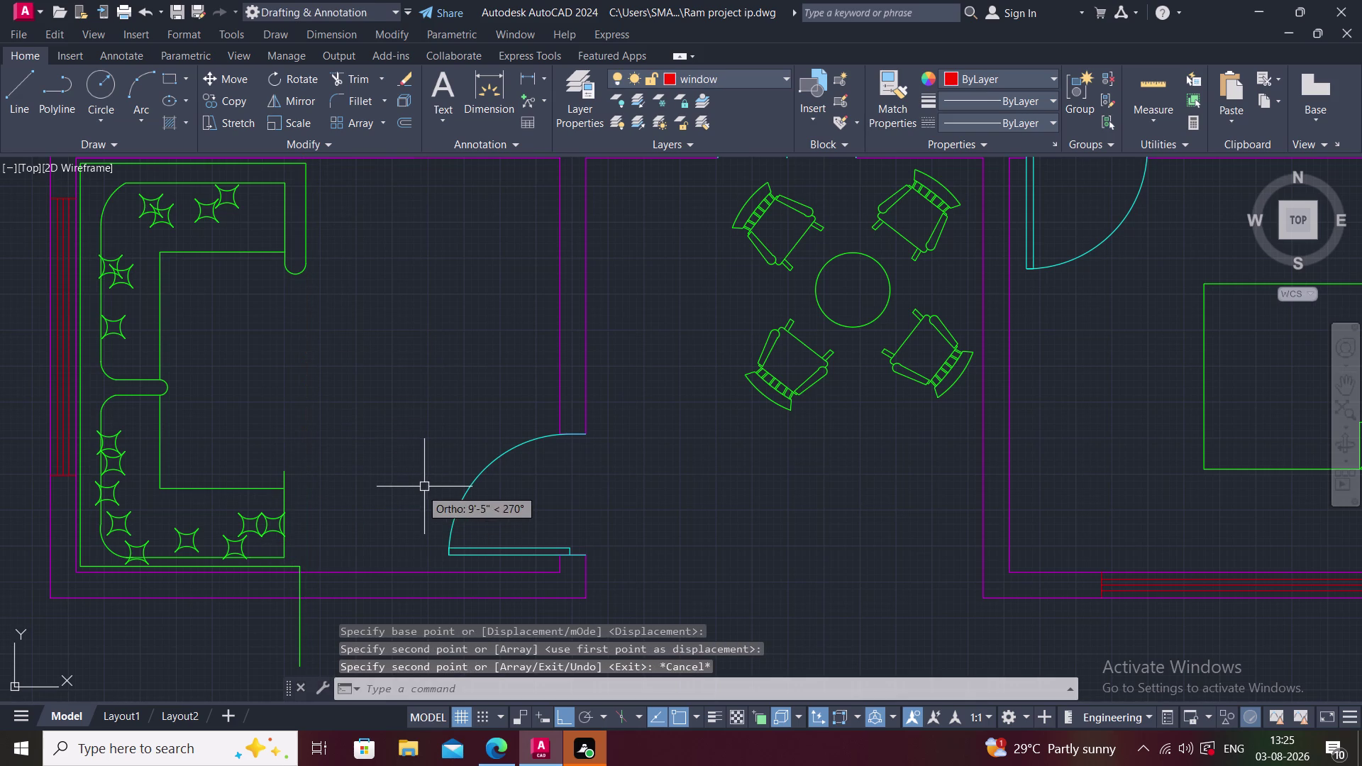
key(ctrl+z)
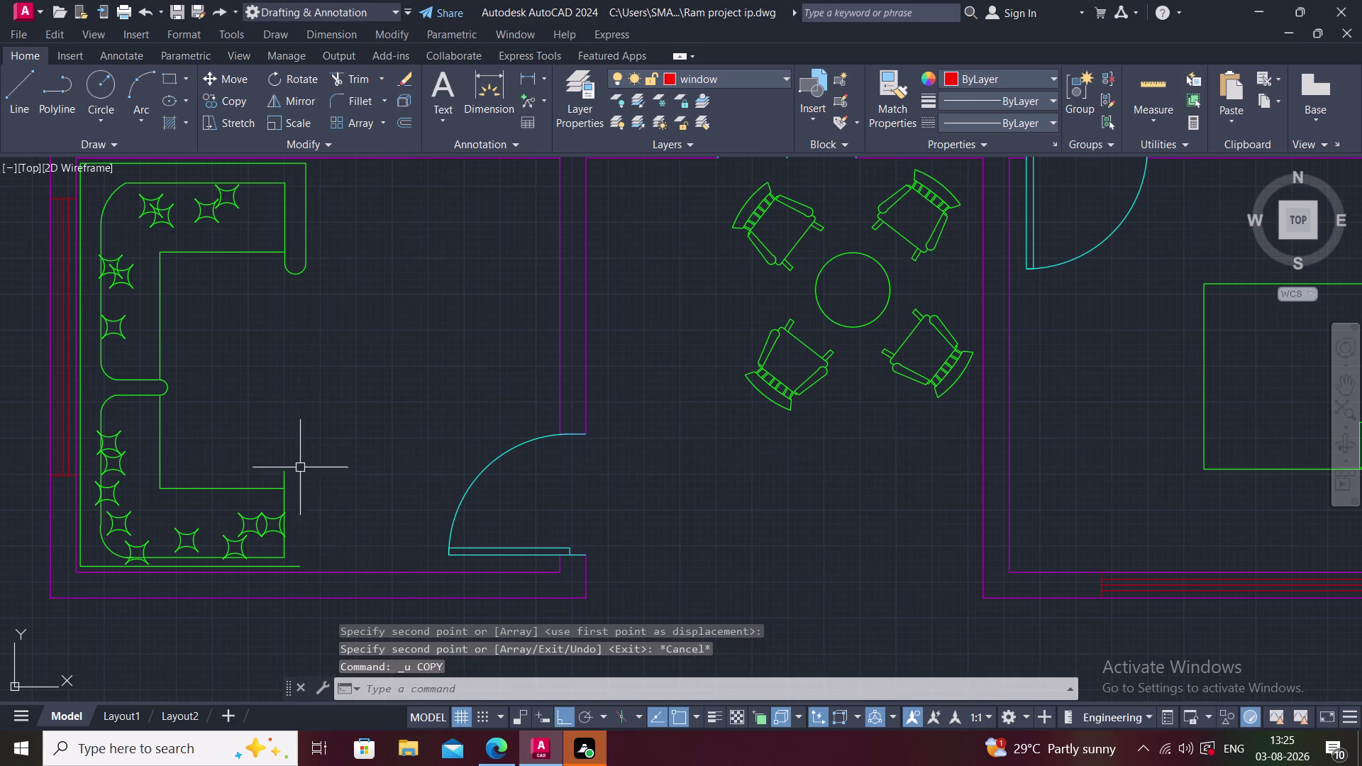
Draw a vertical line from the armrest's top end to the sofa's bottom corner.
text(l)
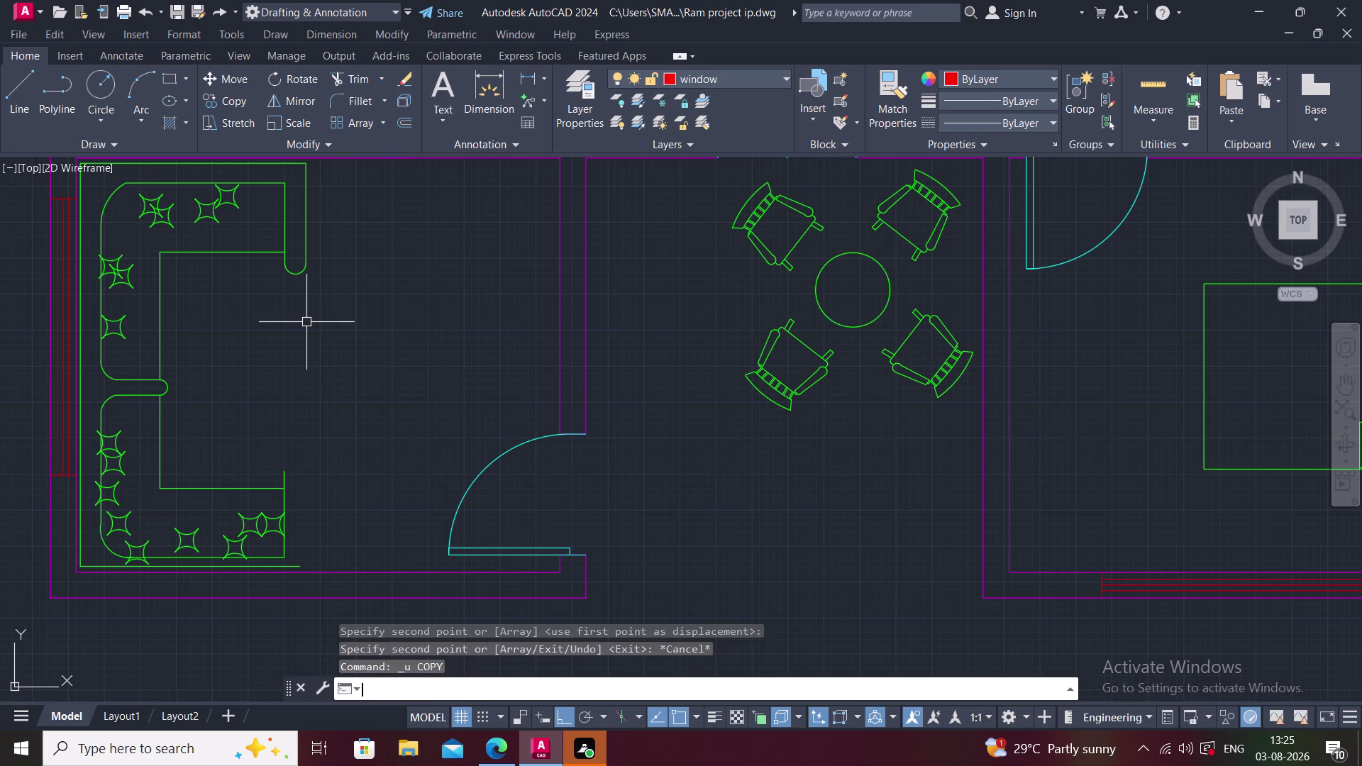
key(space)
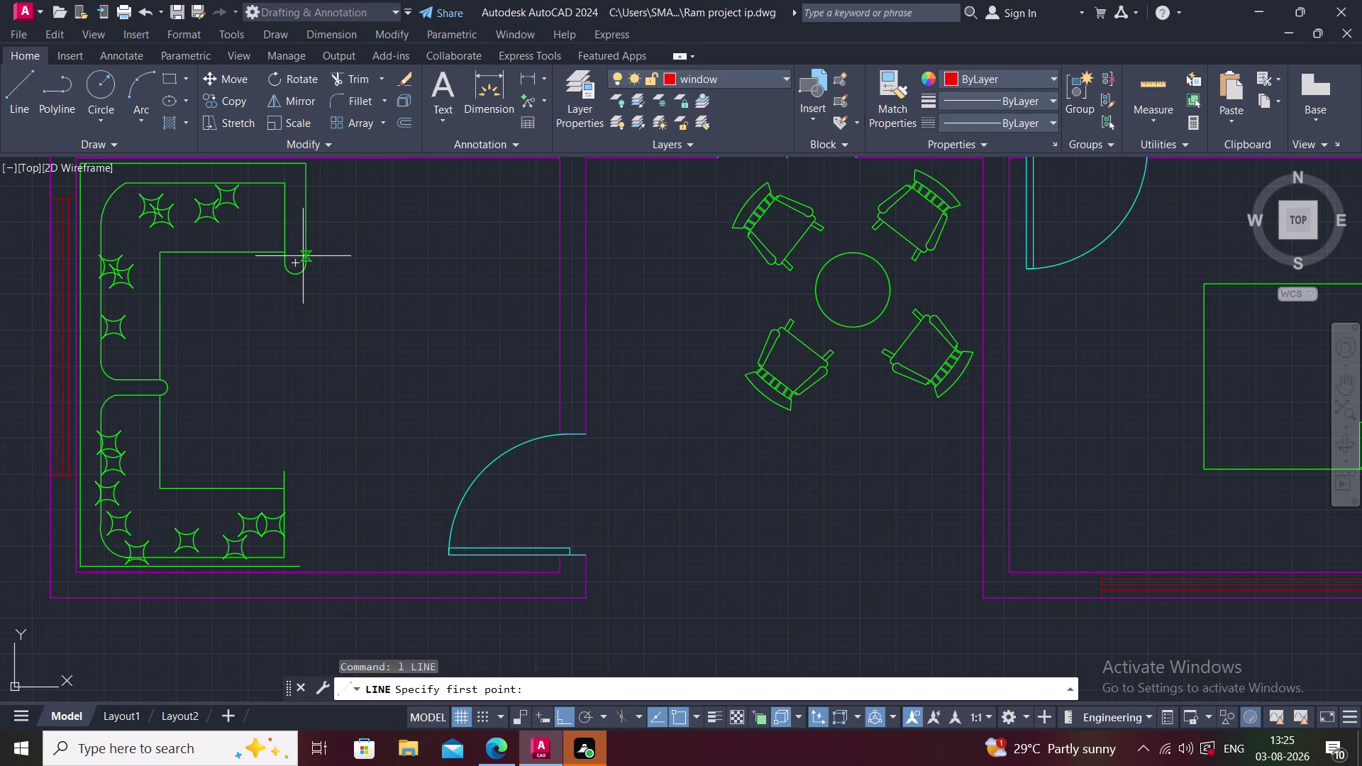
click(306, 267)
click(304, 567)
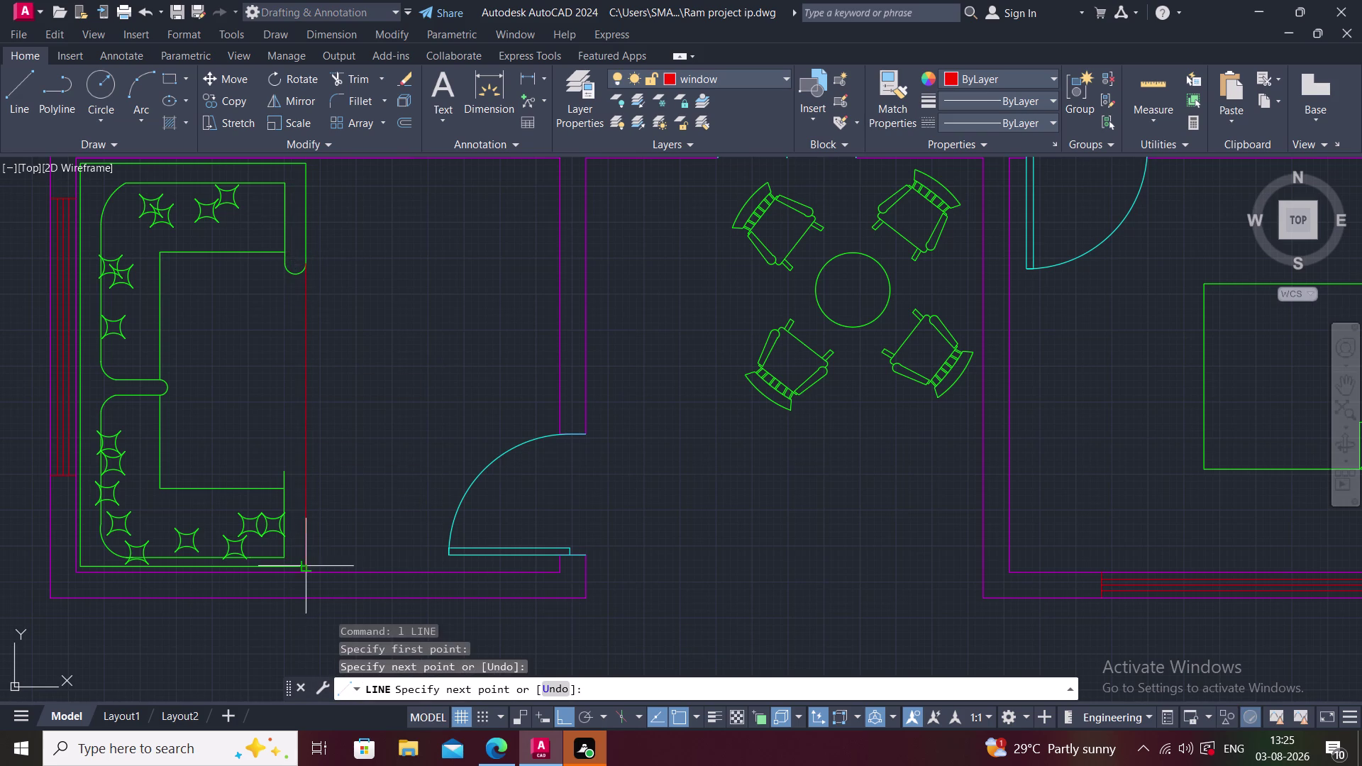
key(Escape)
Make furniture the current layer and move the new sofa edge line onto it.
click(772, 77)
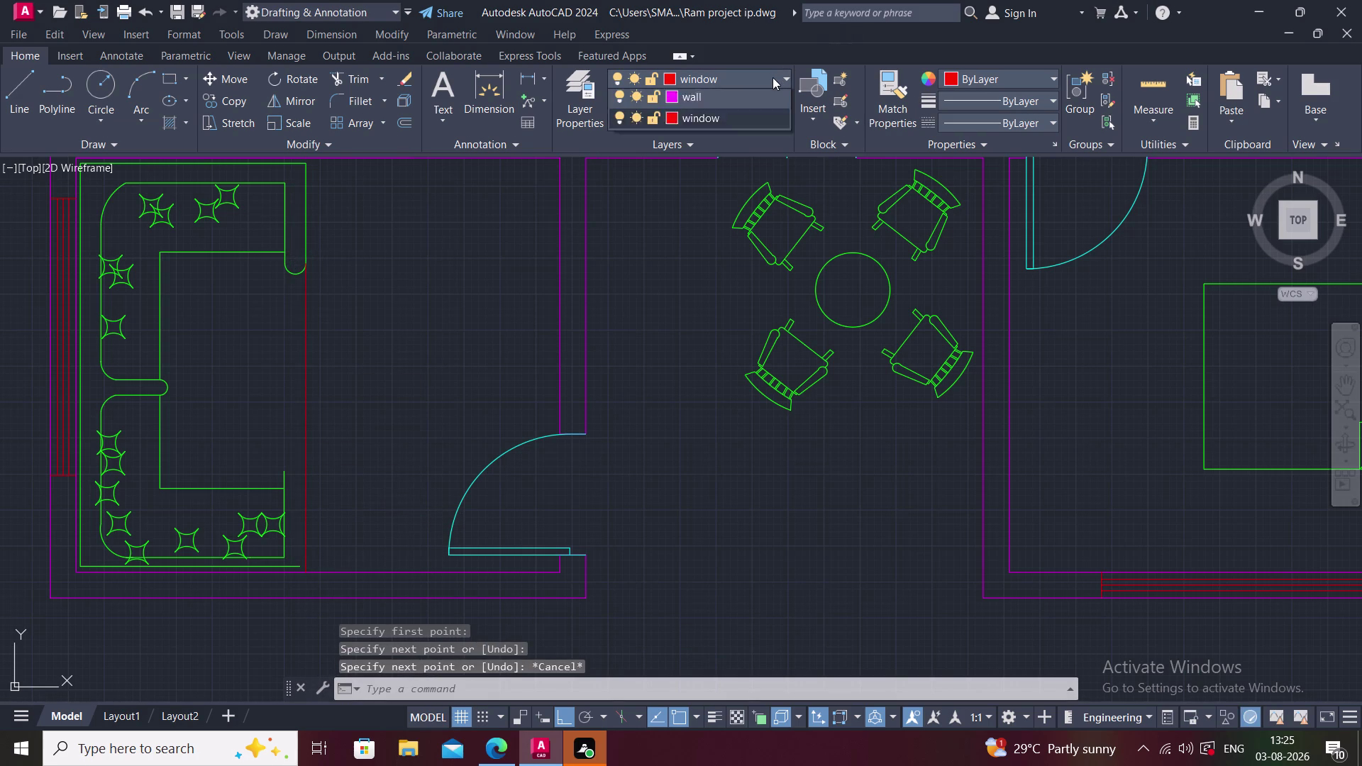
click(707, 181)
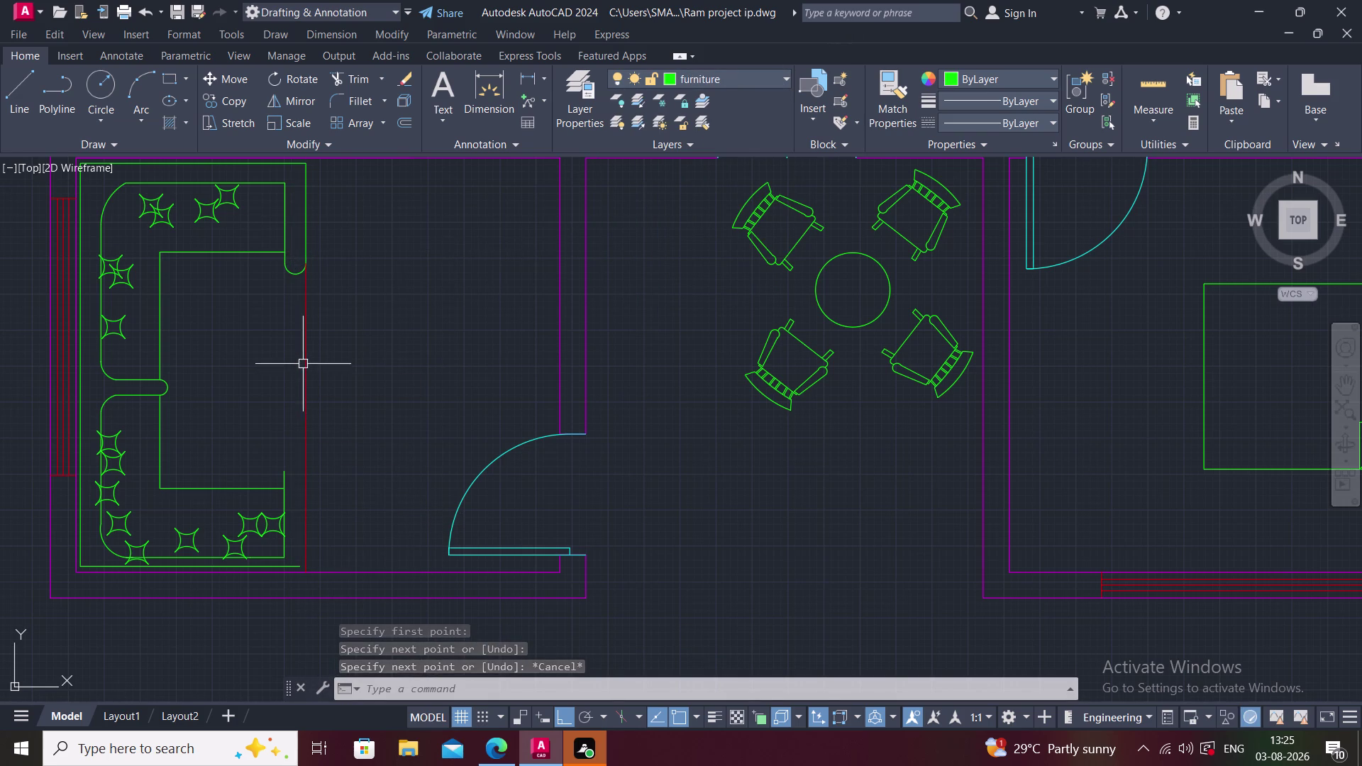
click(304, 360)
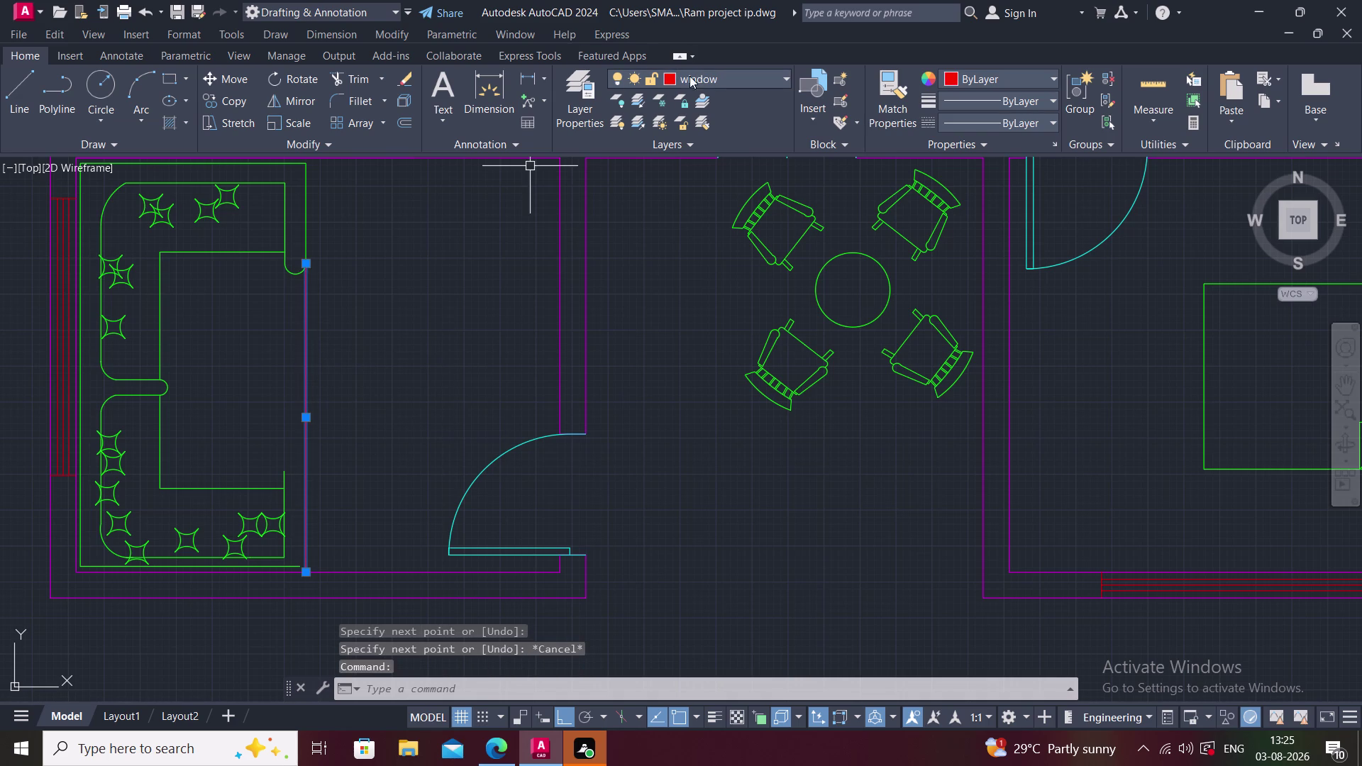
click(691, 80)
click(695, 182)
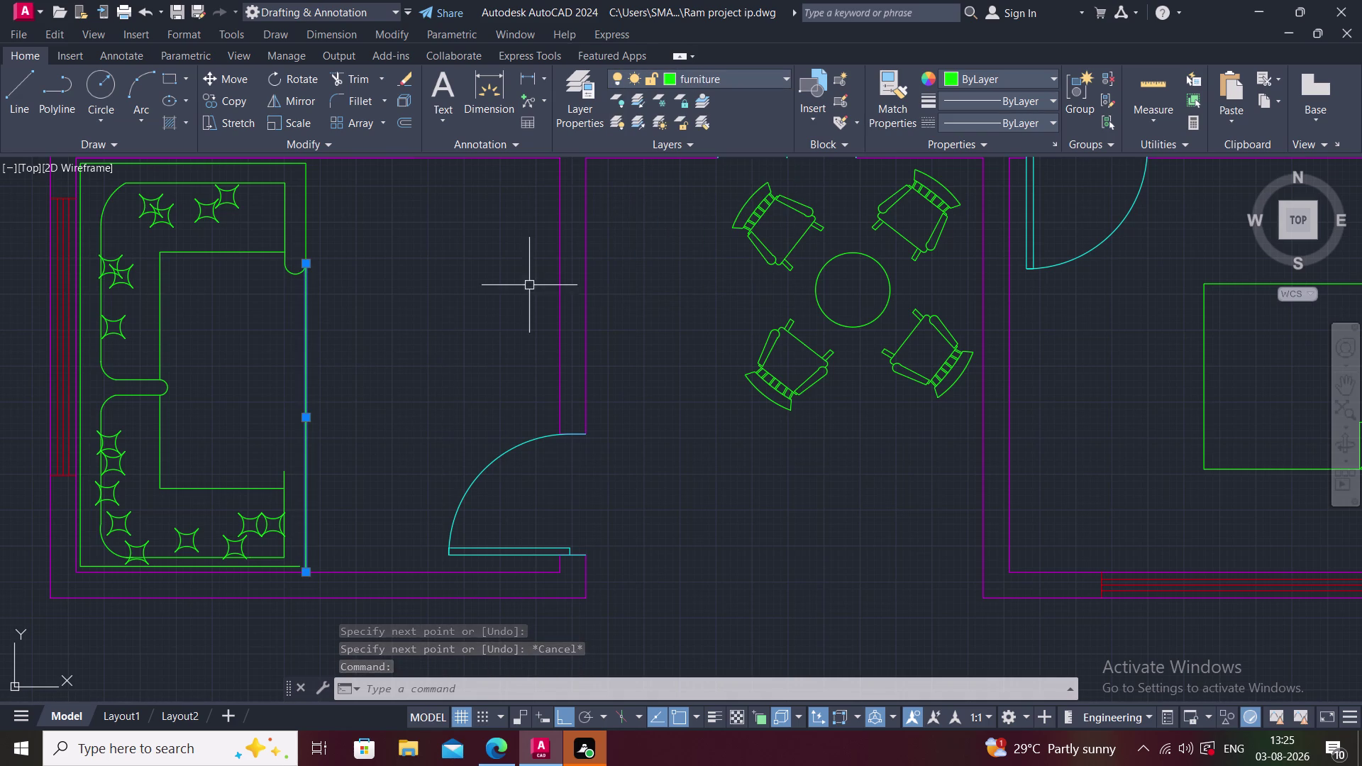
key(Escape)
Zoom to the sofa's bottom corner and attempt to extend the edge line.
middle_drag(302, 393, 328, 360)
scroll(up, 3)
scroll(up, 3)
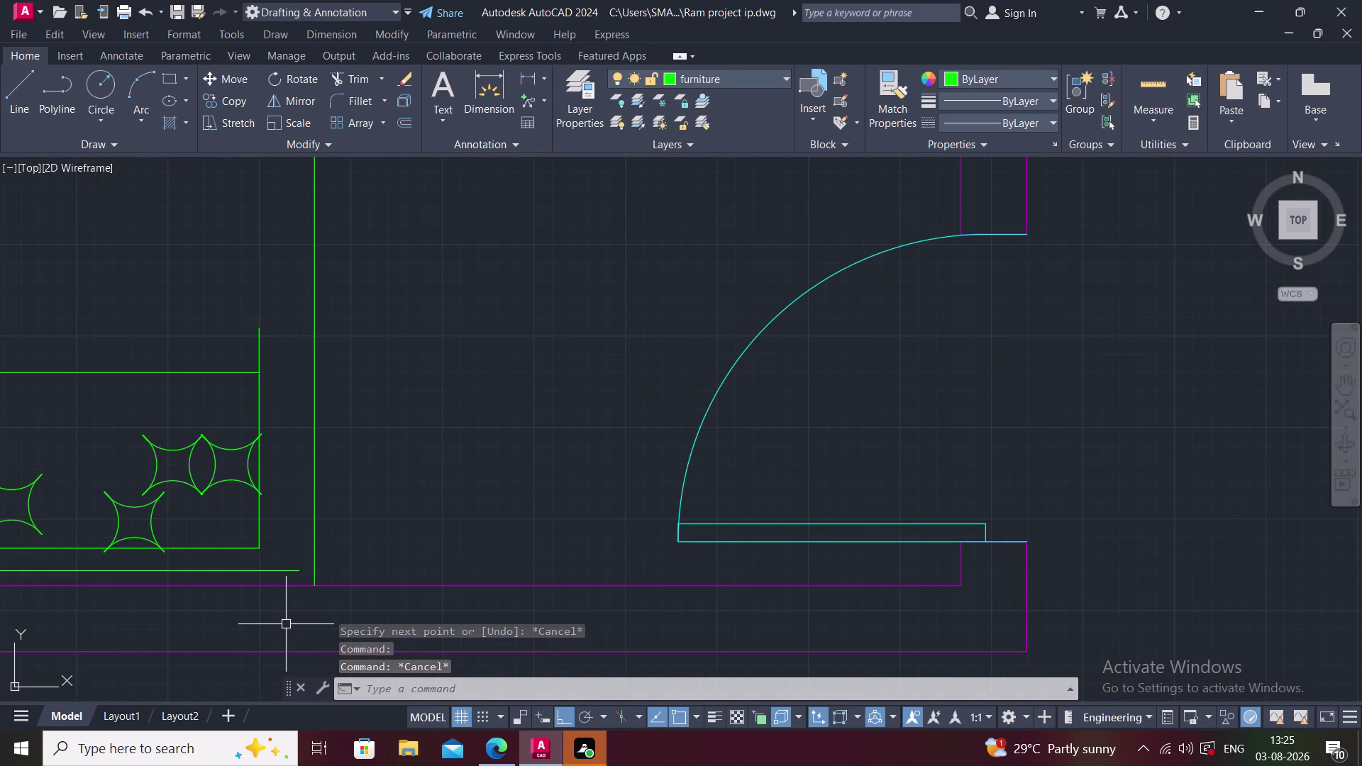
text(ex)
key(space)
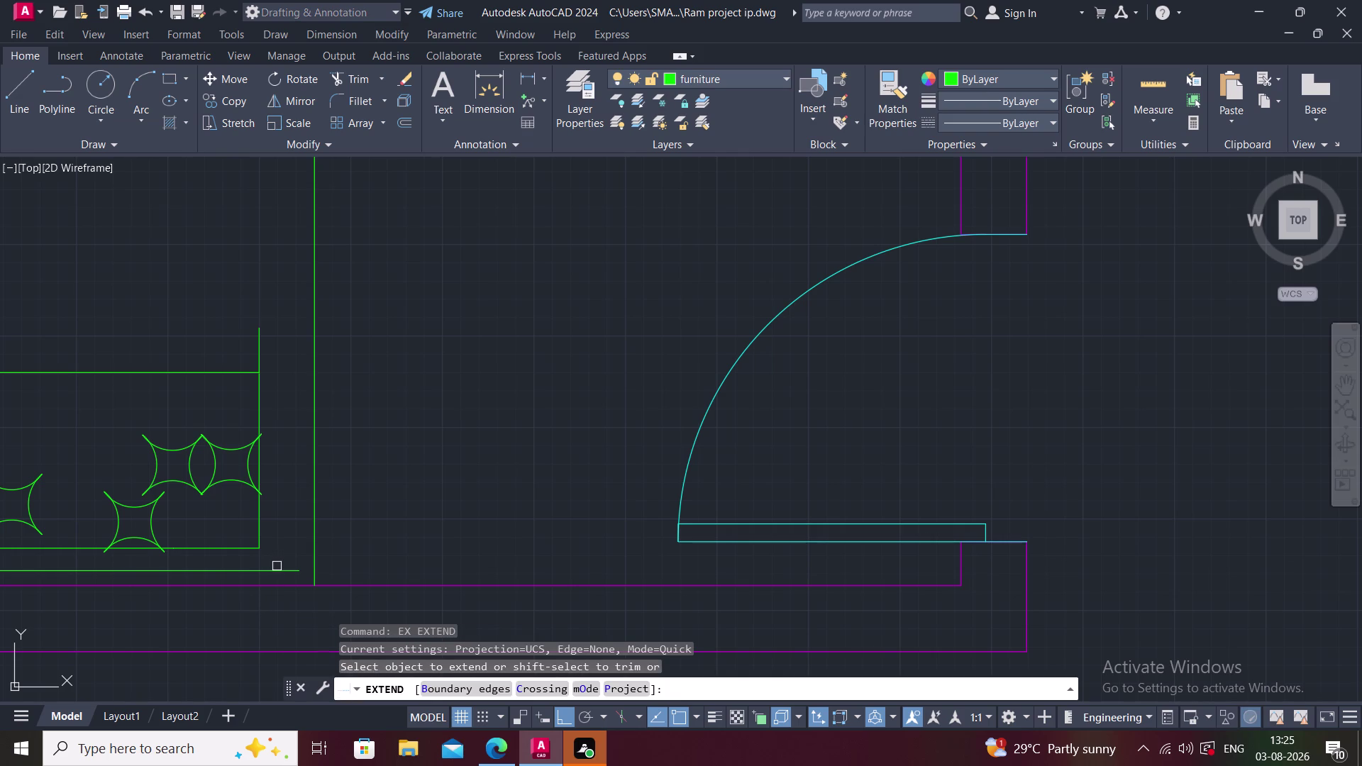
click(279, 574)
key(Escape)
Trim the overhanging line at the sofa's bottom corner.
key(t)
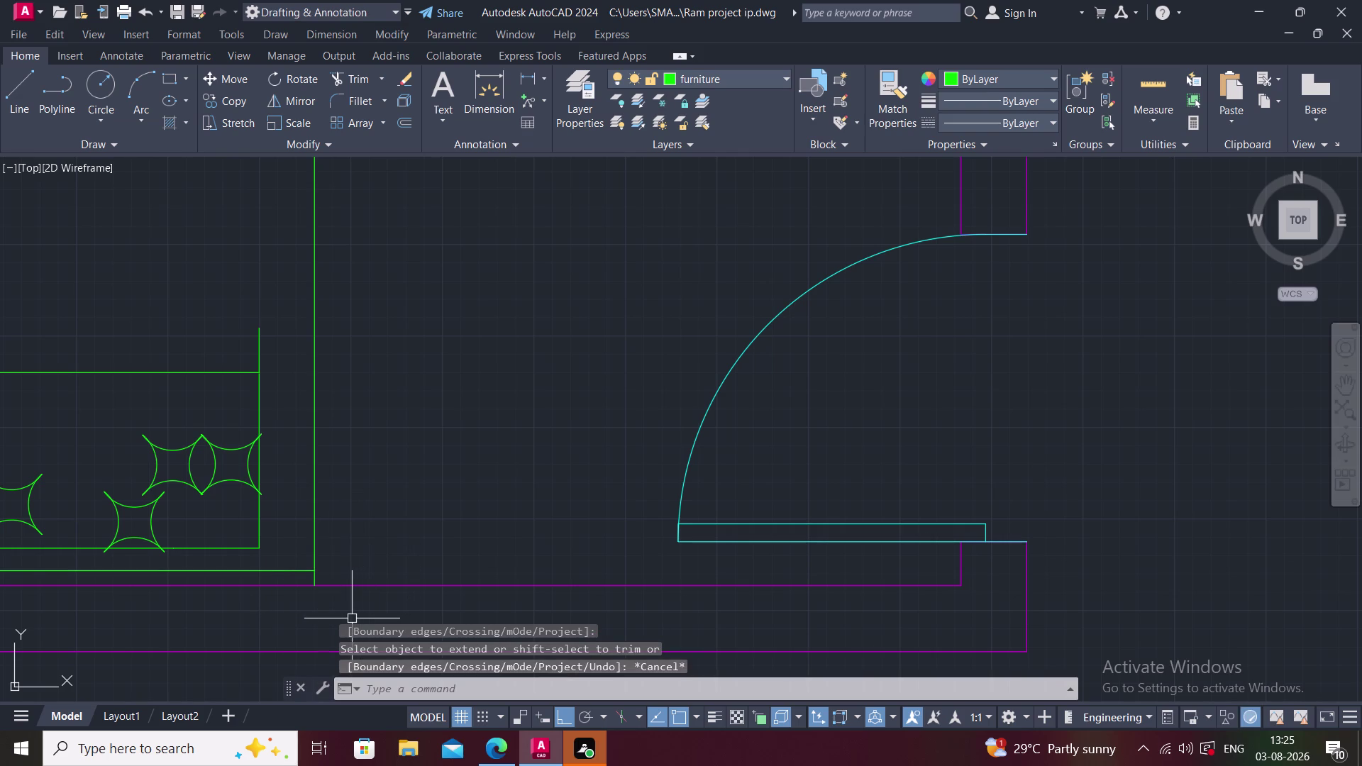
key(r)
key(space)
scroll(up, 3)
click(266, 524)
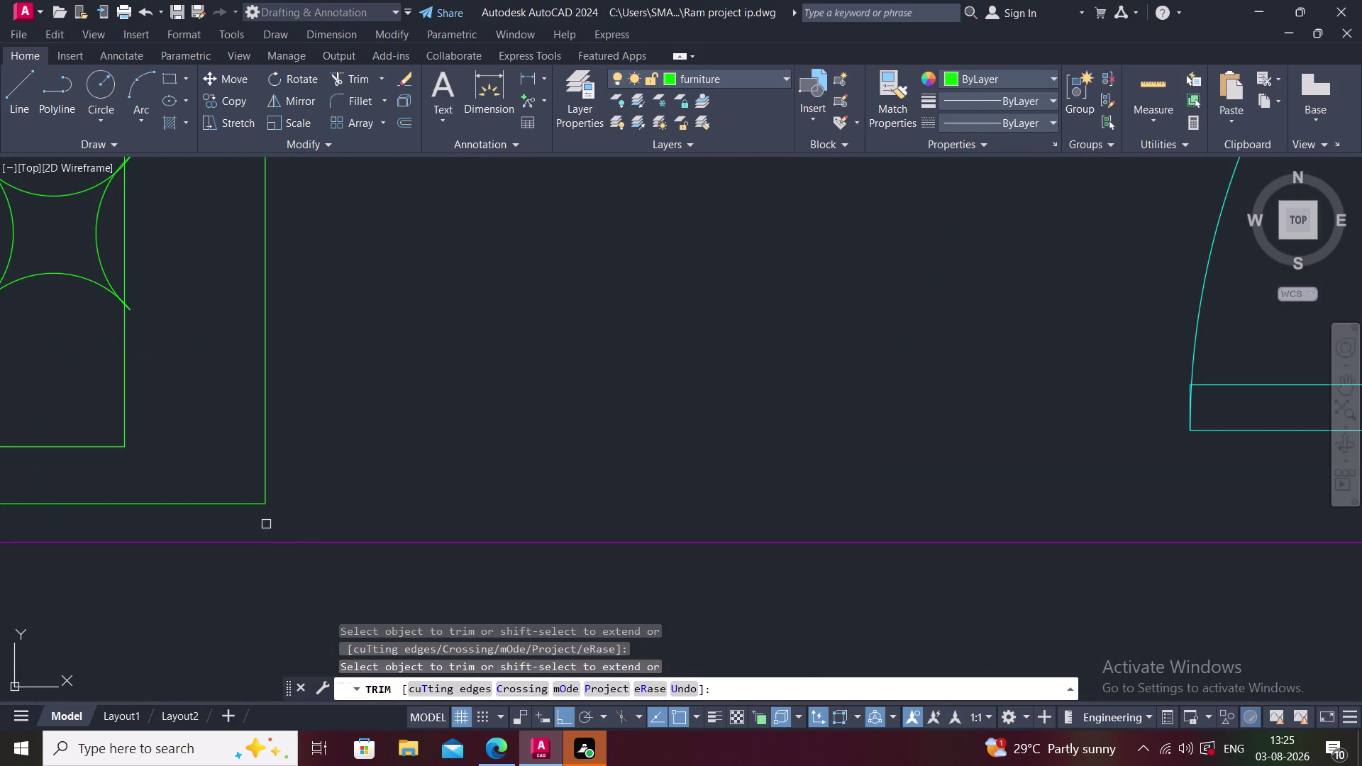
middle_drag(277, 504, 342, 608)
scroll(down, 3)
key(Escape)
Delete the short leftover line at the sofa's lower right corner.
middle_drag(255, 263, 267, 393)
scroll(down, 3)
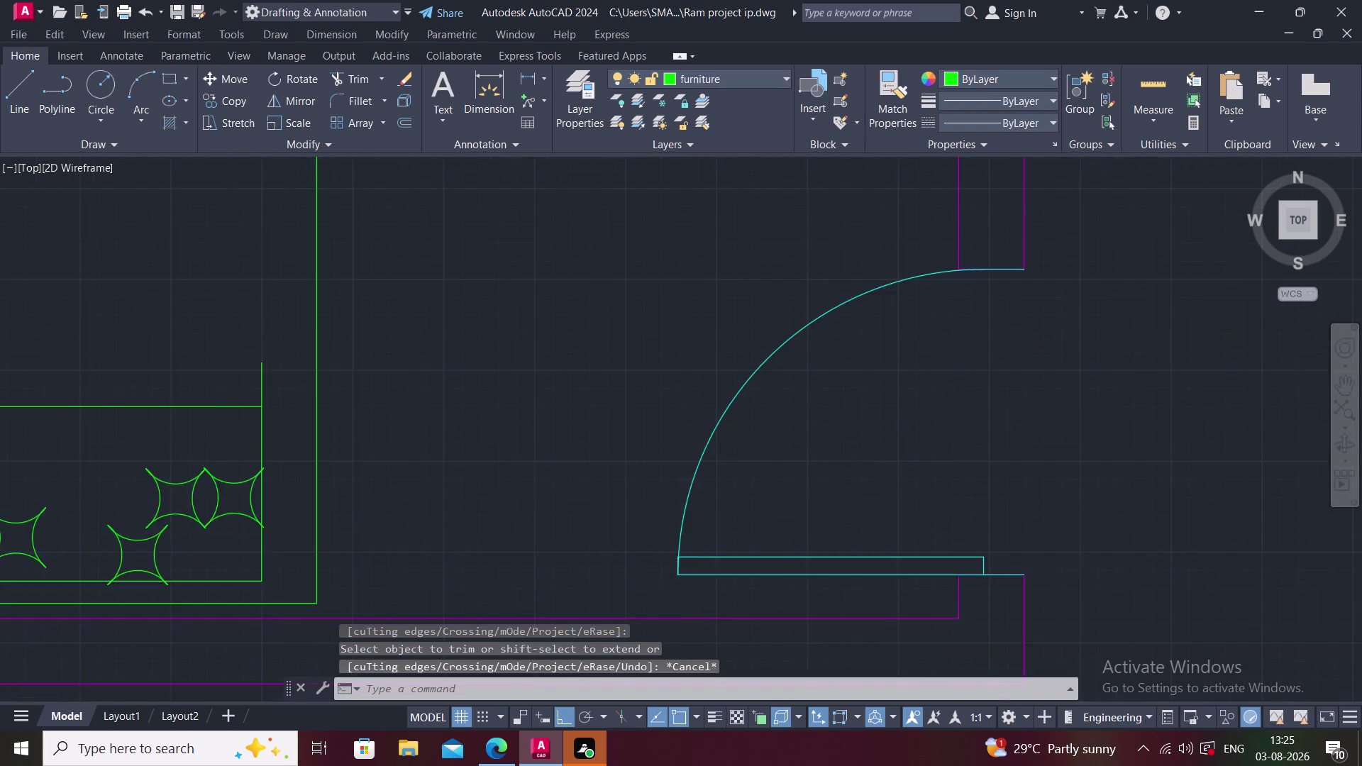
click(261, 383)
key(Delete)
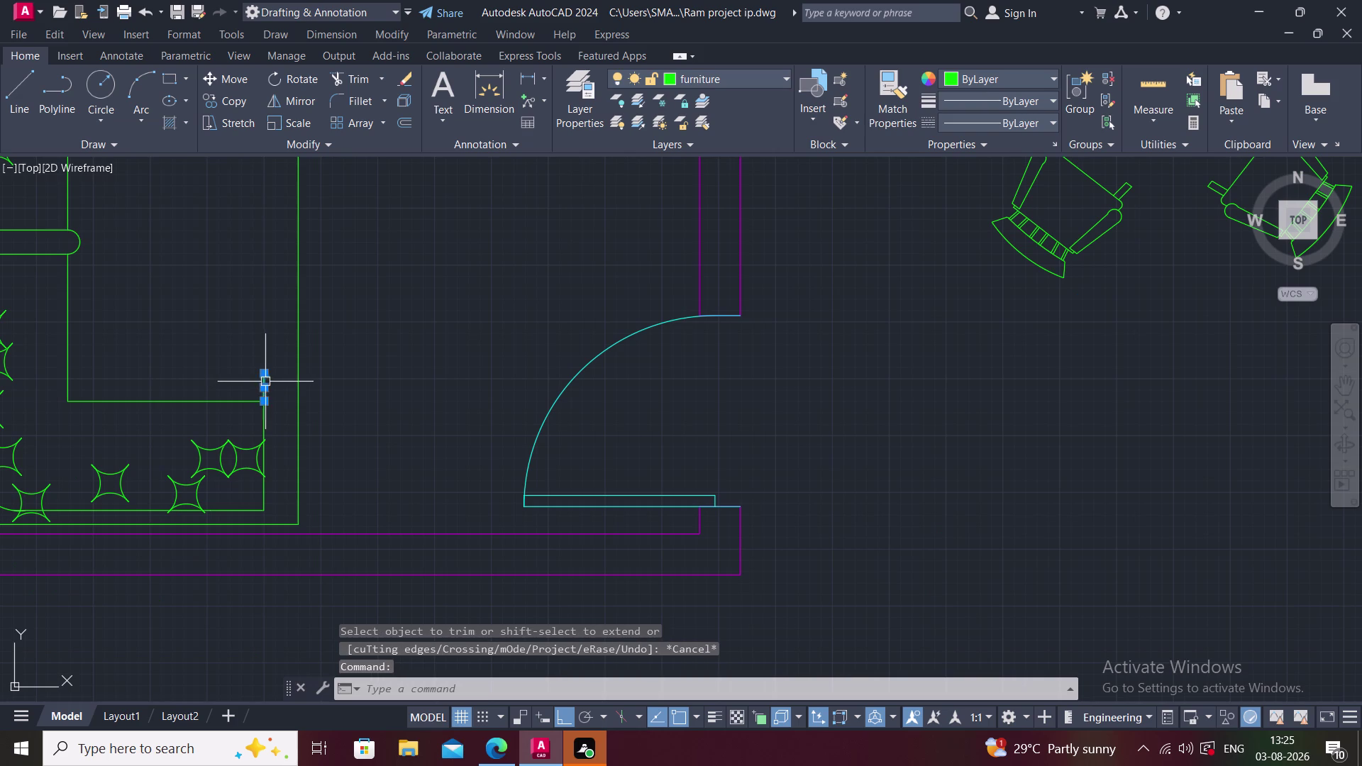
scroll(down, 3)
middle_drag(266, 381, 272, 435)
Begin a line at the sofa's right edge, then cancel it.
text(l)
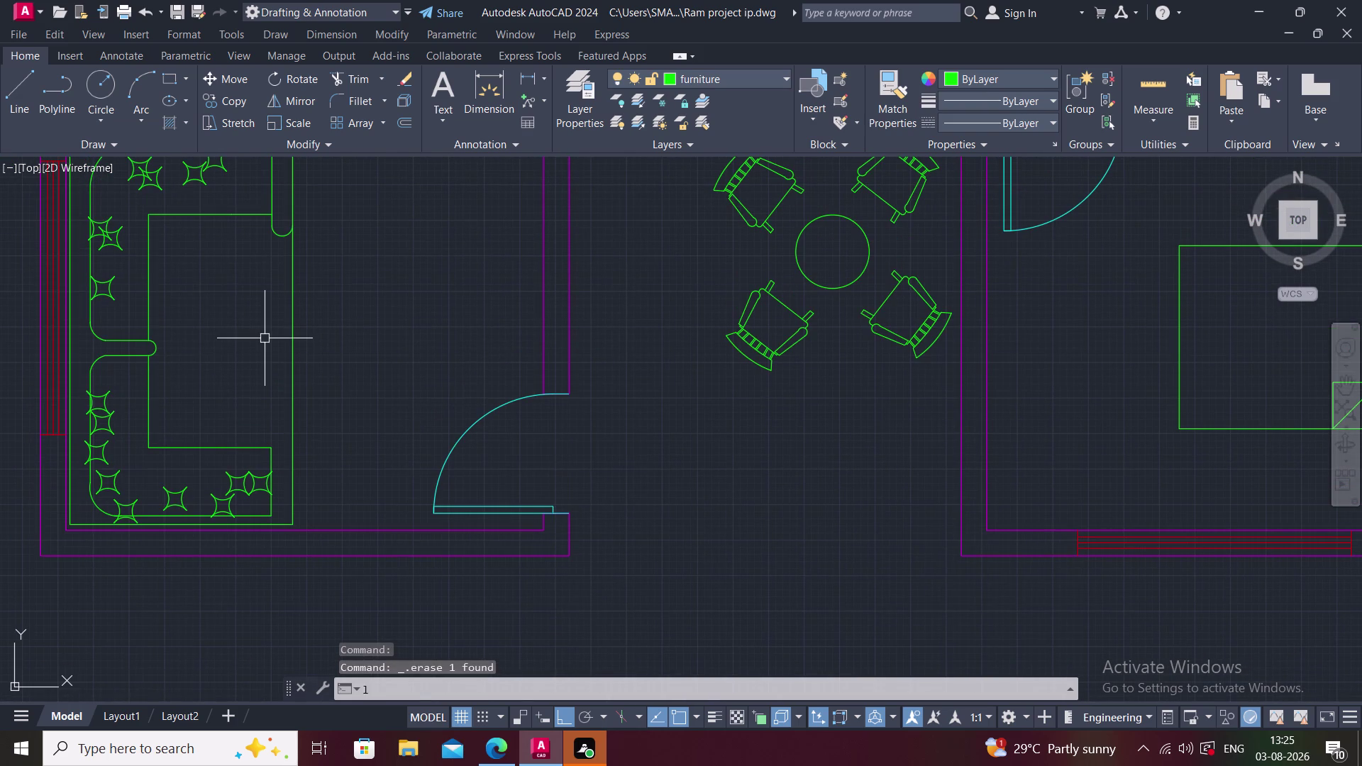
key(space)
click(272, 213)
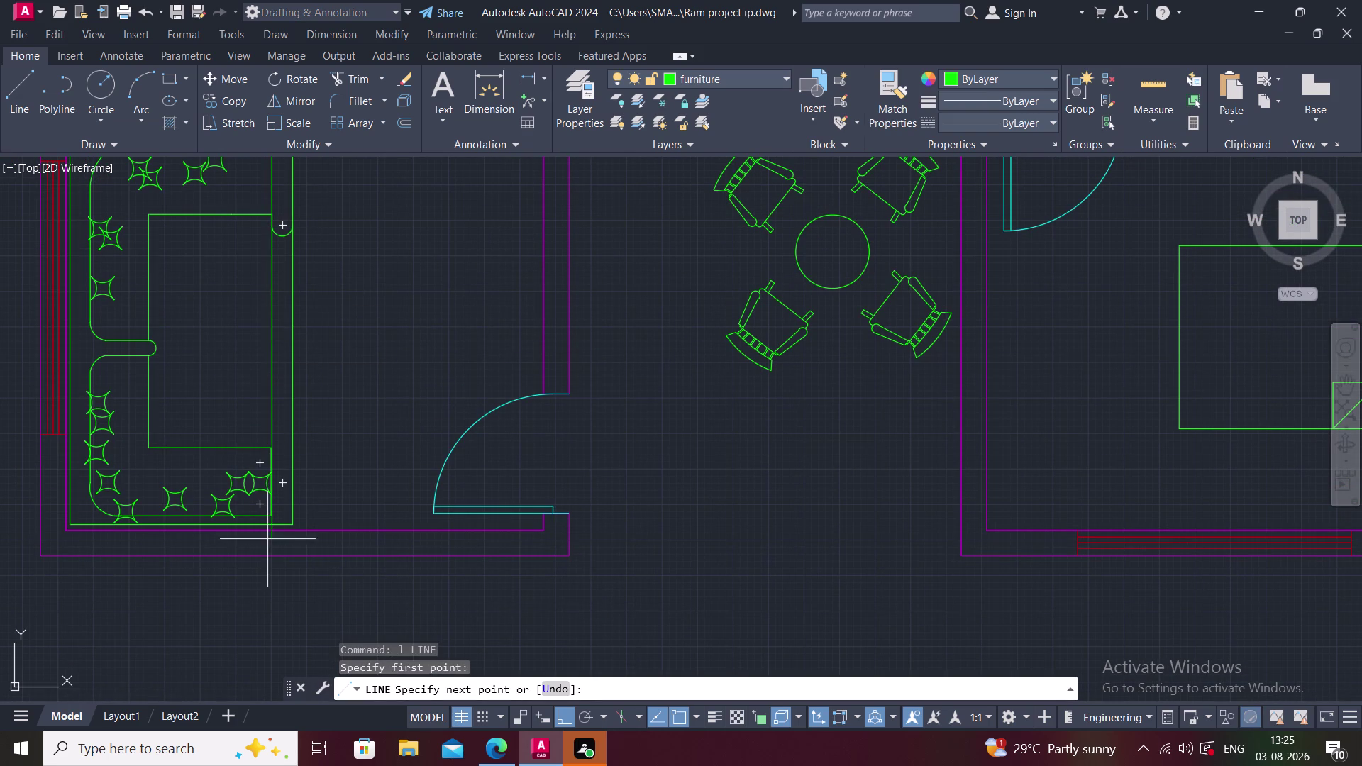
scroll(up, 3)
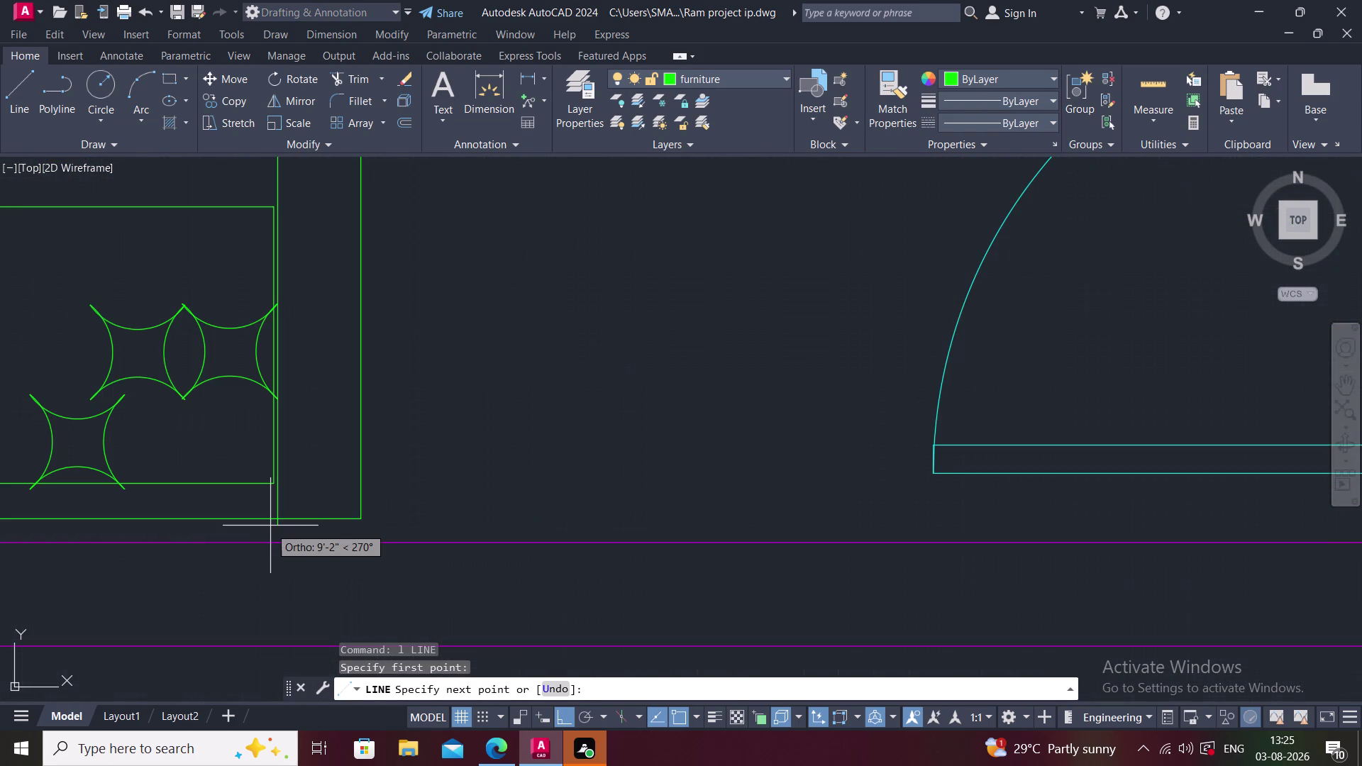
key(Escape)
middle_drag(300, 462, 283, 584)
scroll(down, 3)
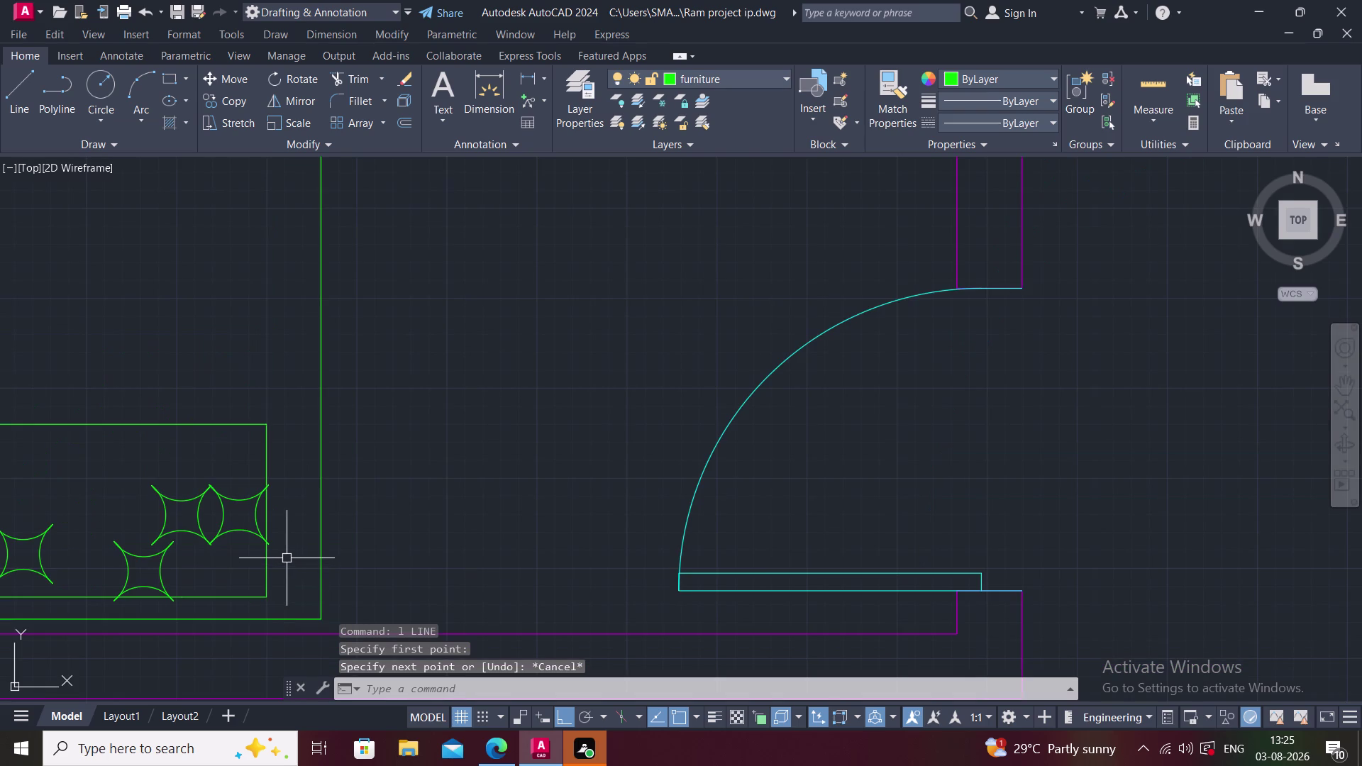
text(;l)
key(Escape)
key(Escape)
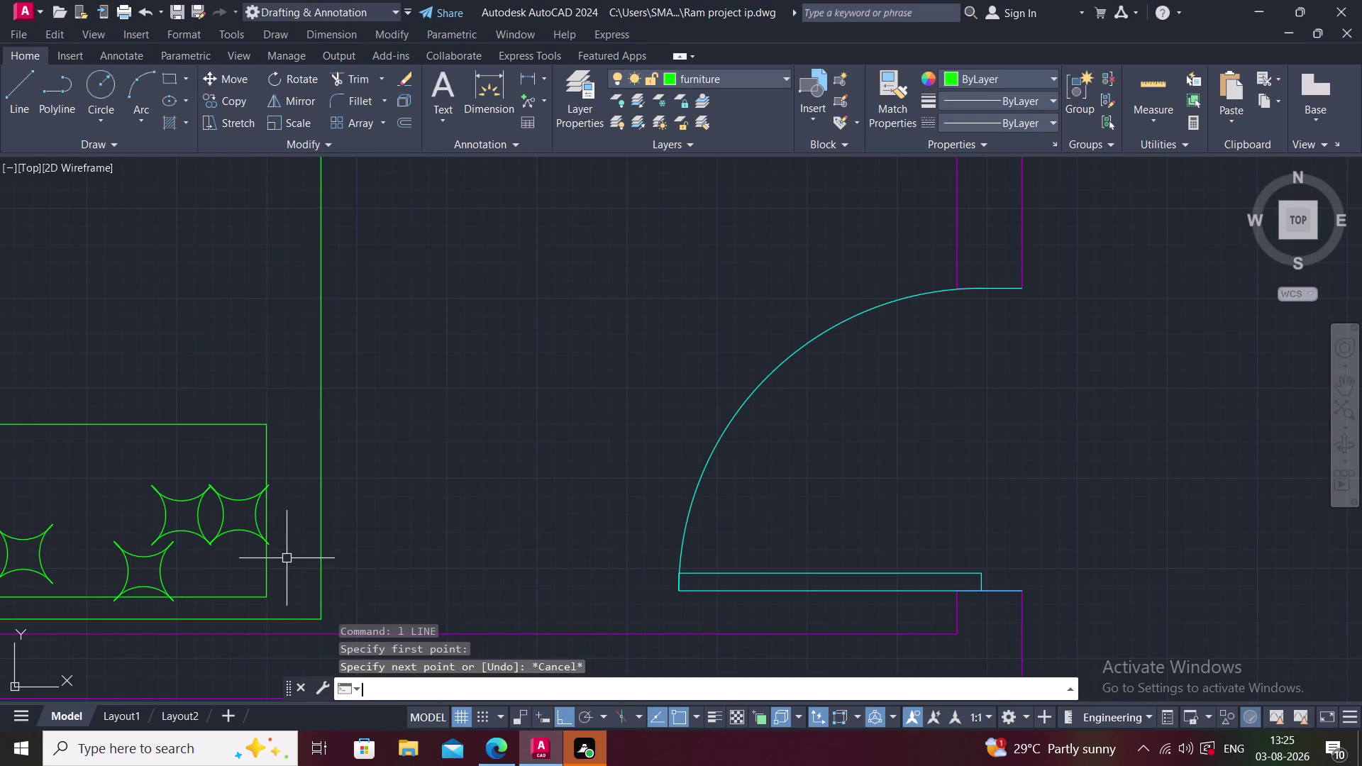
Try a line at the arm end, select the vertical end line, and start a new line.
text(l)
key(space)
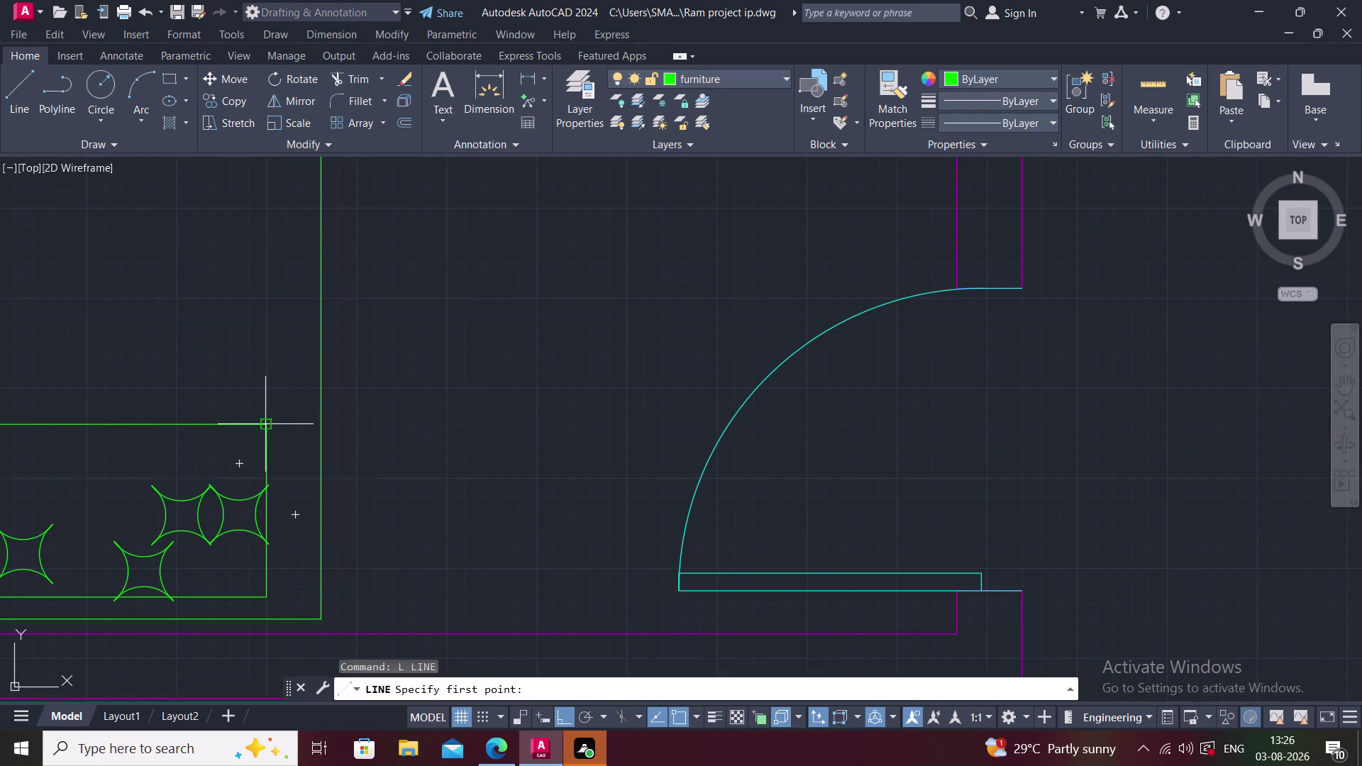
click(263, 426)
click(266, 351)
key(Escape)
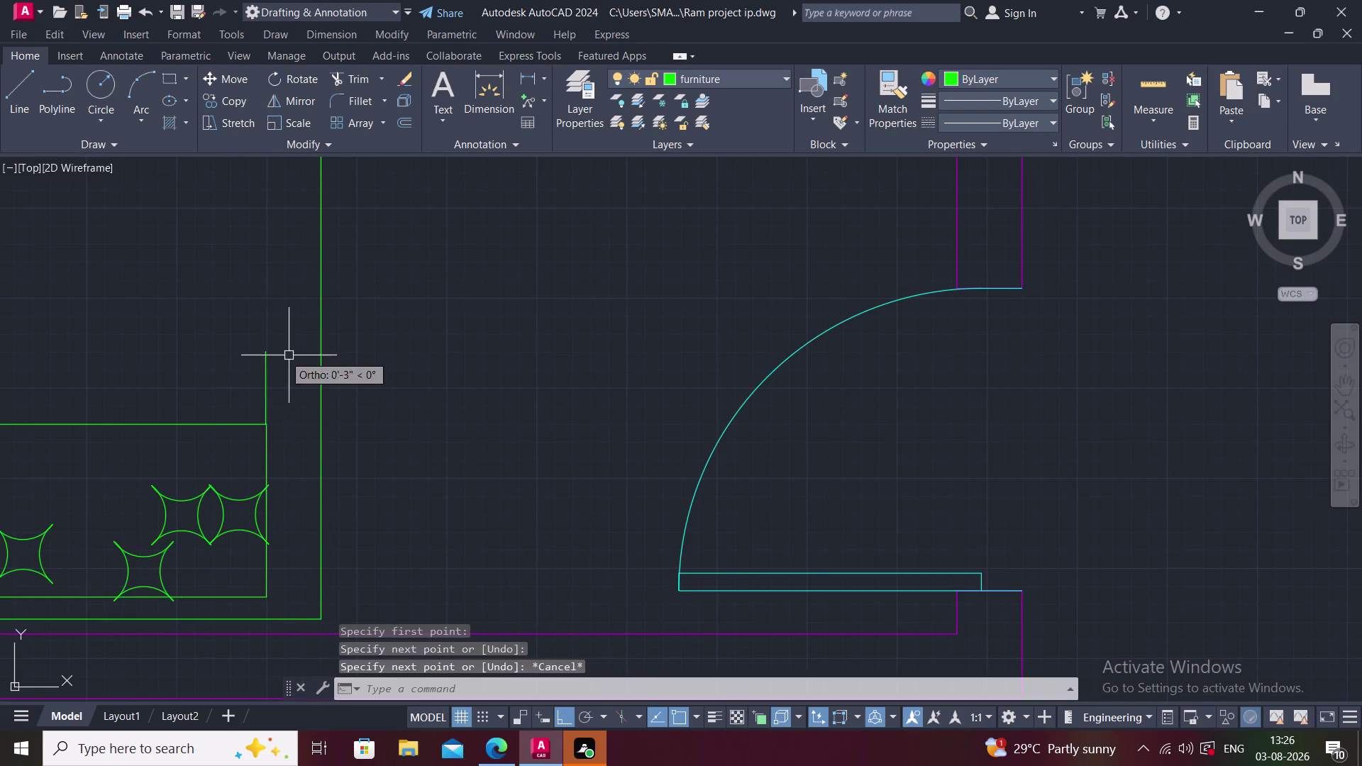
middle_drag(292, 361, 282, 417)
middle_drag(297, 346, 250, 531)
scroll(down, 3)
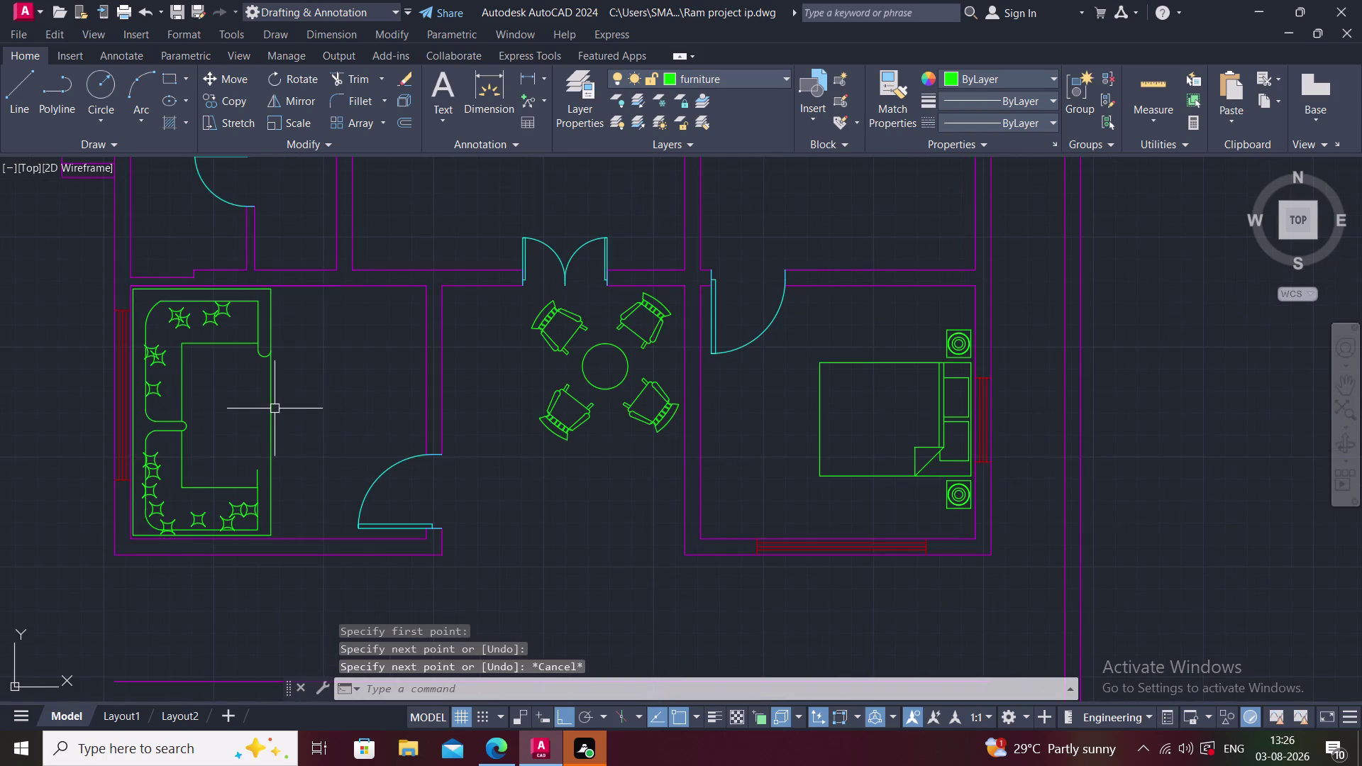
click(270, 402)
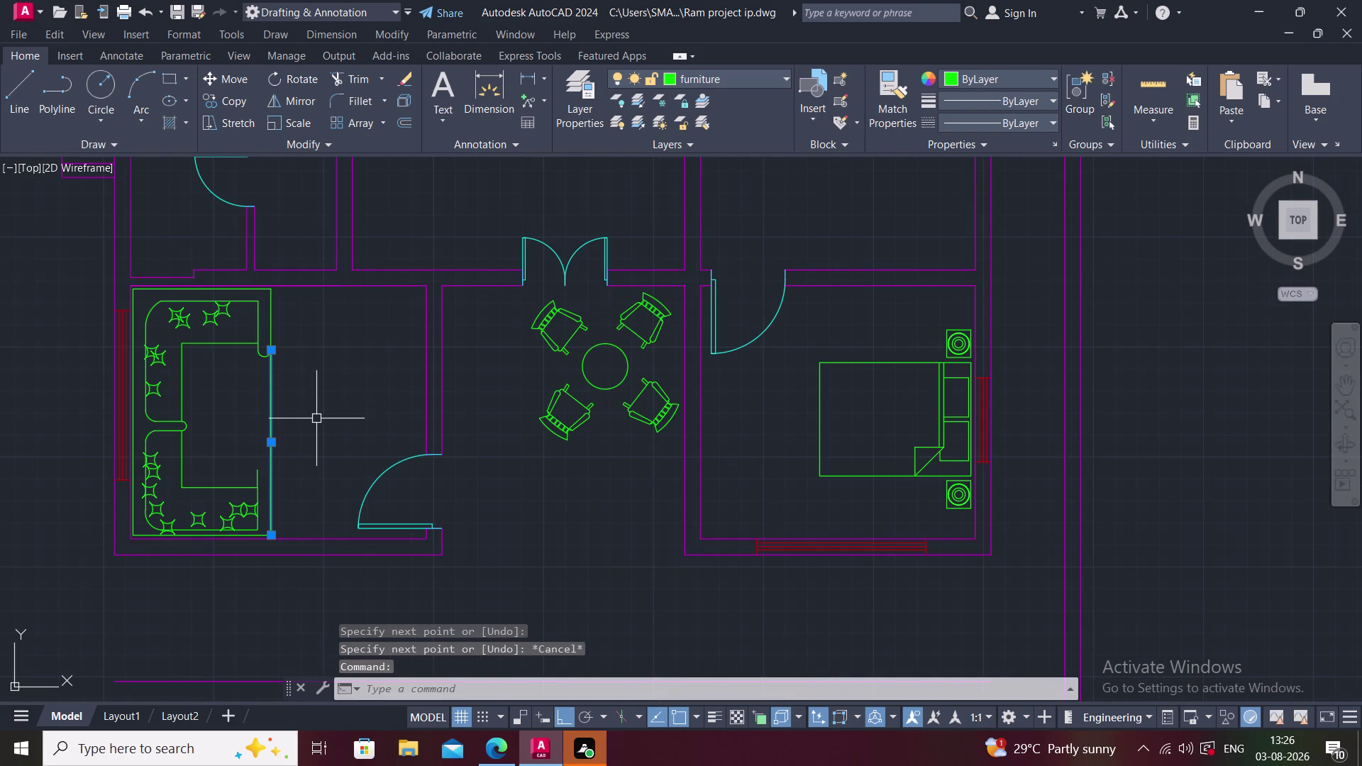
key(Escape)
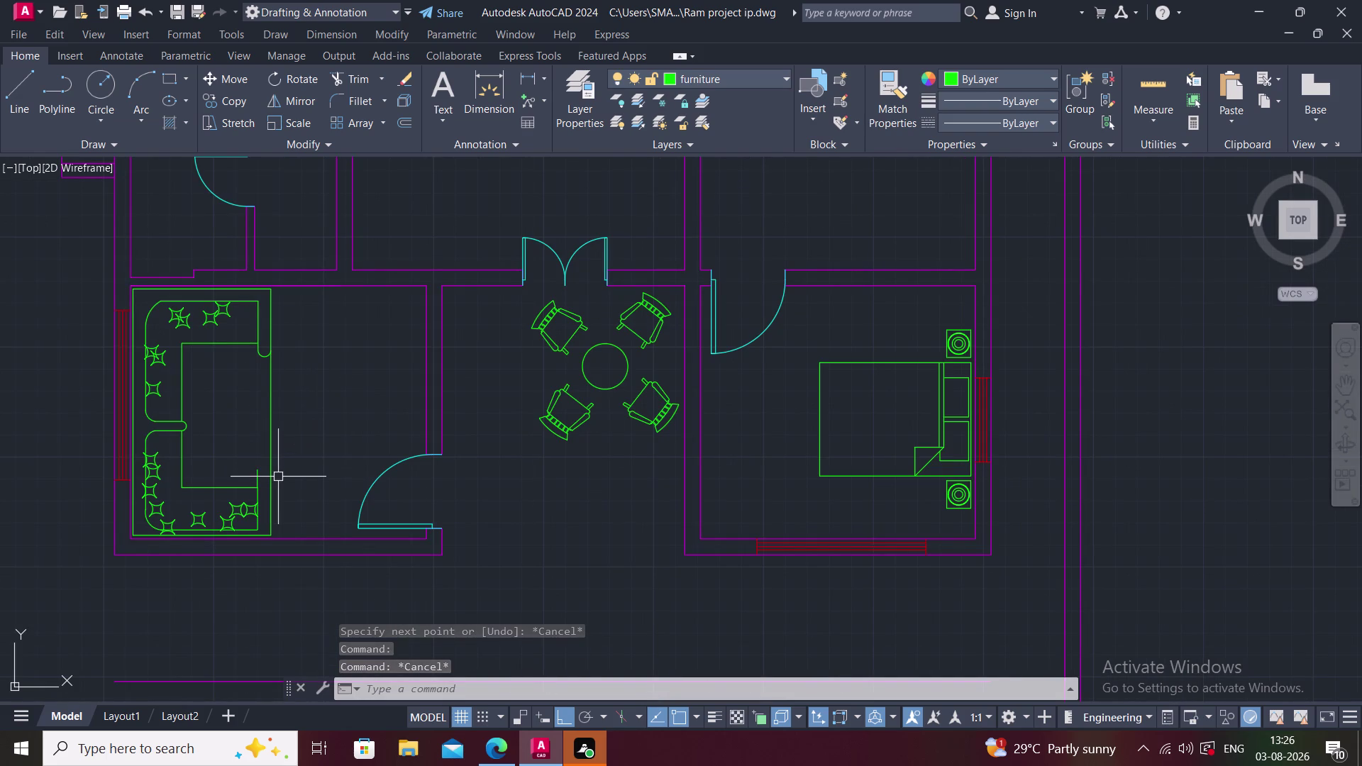
text(l)
key(space)
scroll(up, 3)
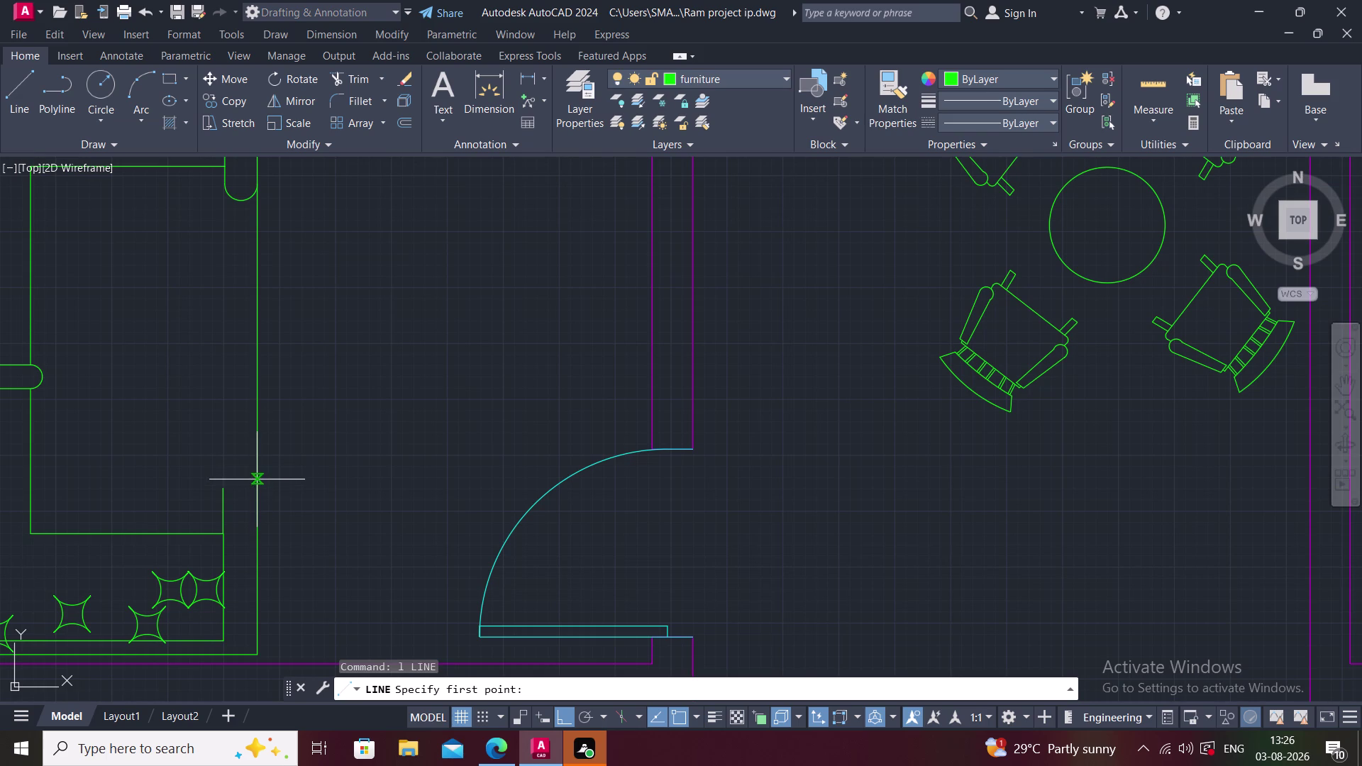
Draw a short line across the end of the sofa's right arm.
click(257, 479)
click(231, 479)
key(Escape)
middle_drag(312, 473, 312, 505)
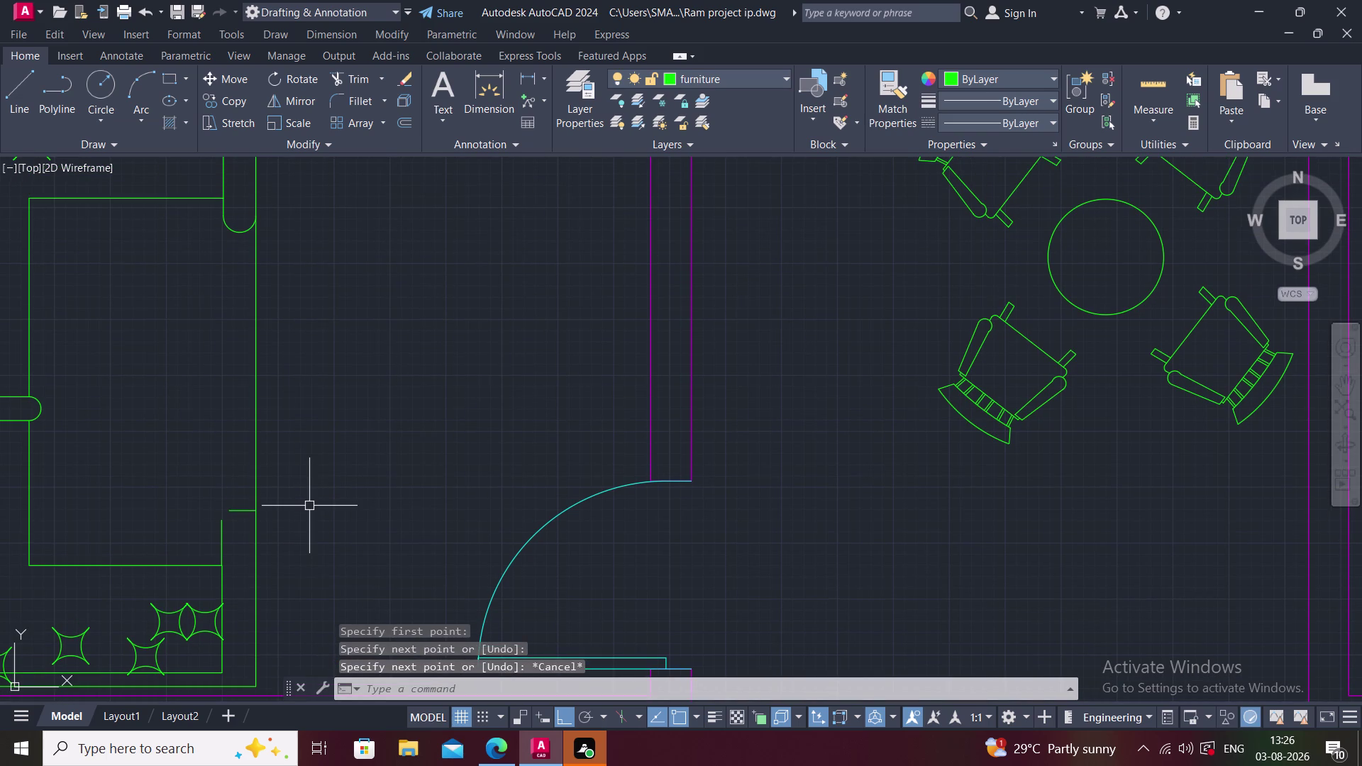
Trim the two overhanging line pieces at the arm end.
text(tr)
key(space)
click(237, 405)
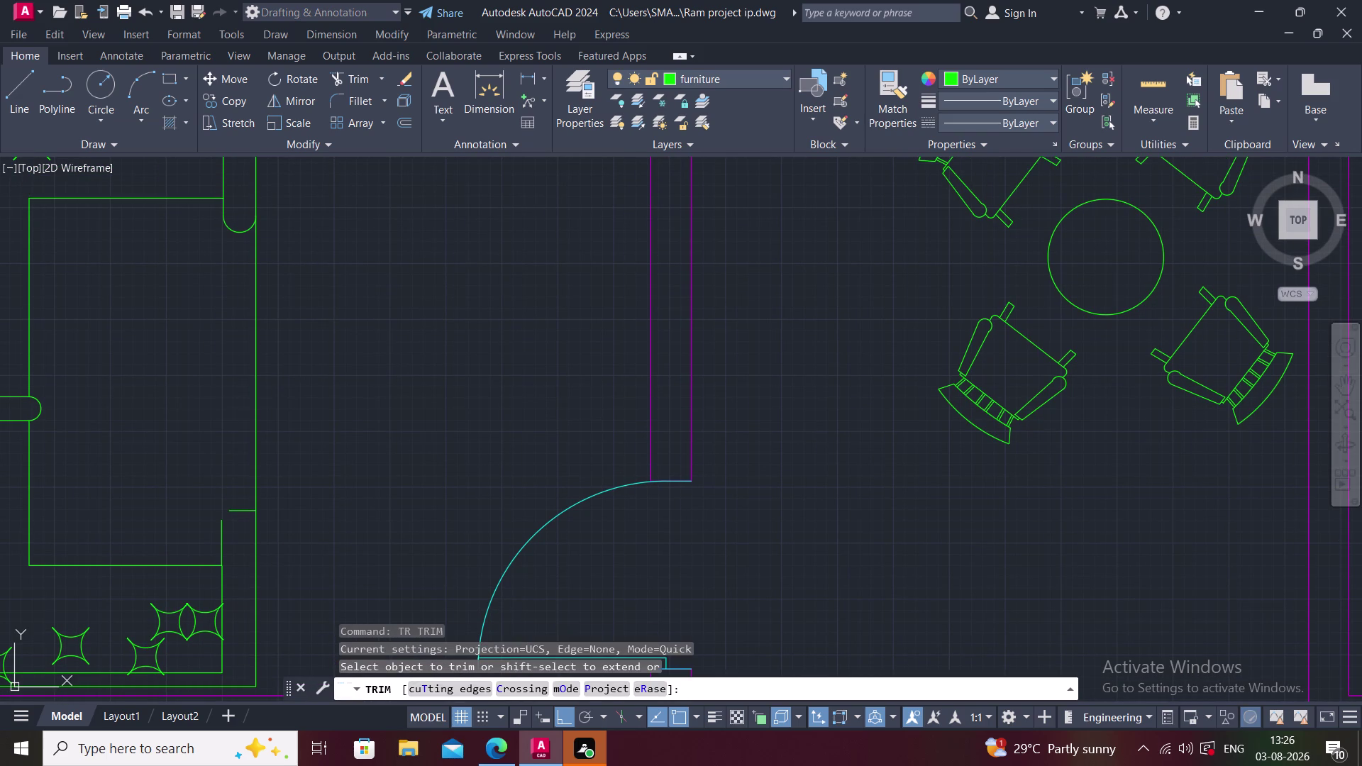
click(354, 424)
key(Escape)
Abandon a first fillet attempt and erase the short line across the arm.
text(f)
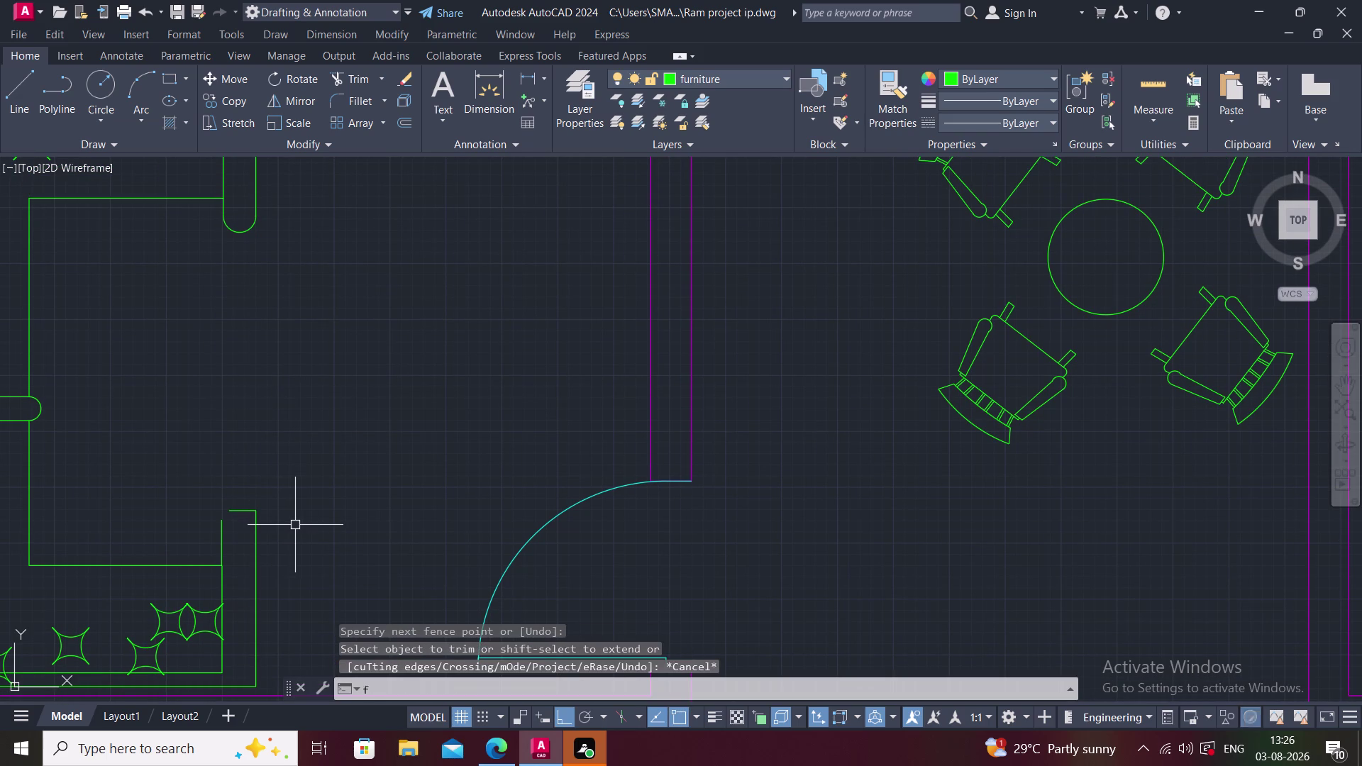
key(space)
click(223, 545)
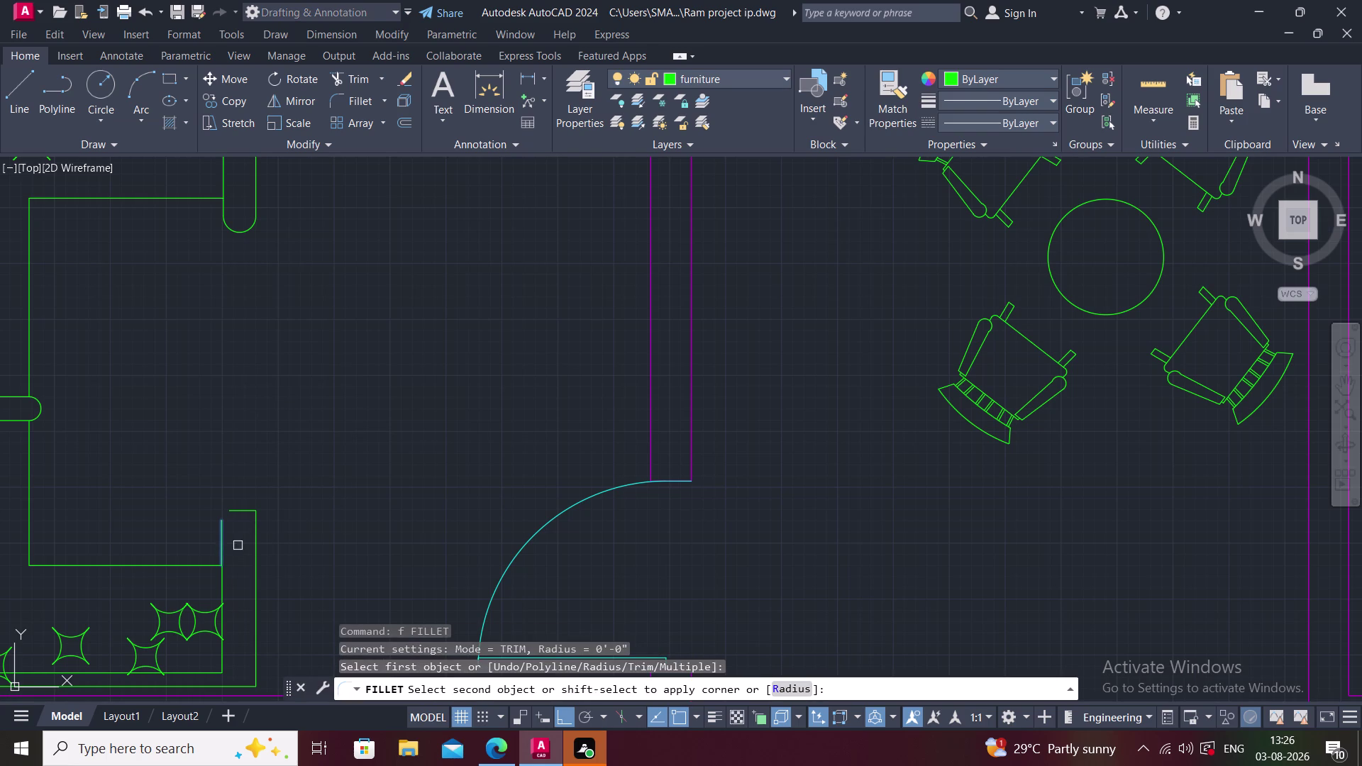
key(Escape)
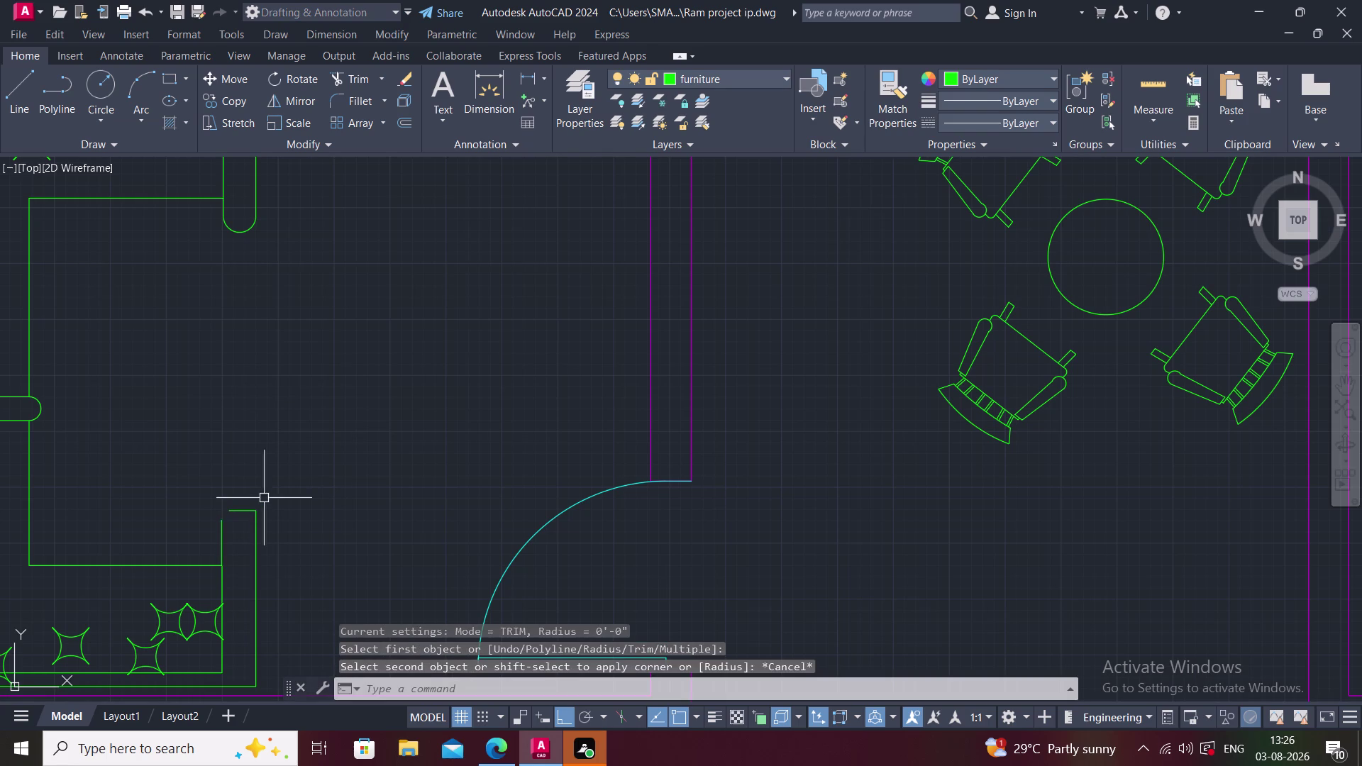
click(243, 510)
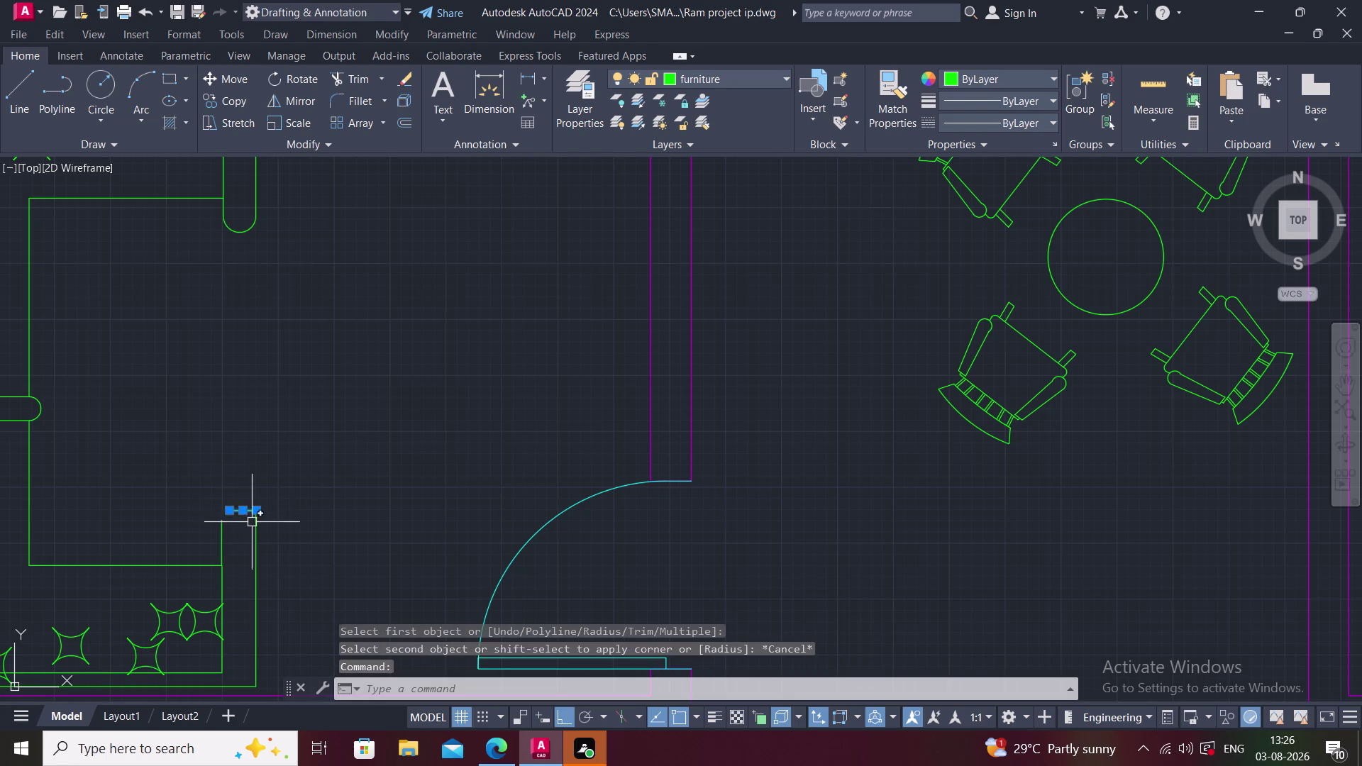
key(Delete)
Fillet the two arm edges into a rounded cap, then zoom out to the plan.
key(f)
text(il)
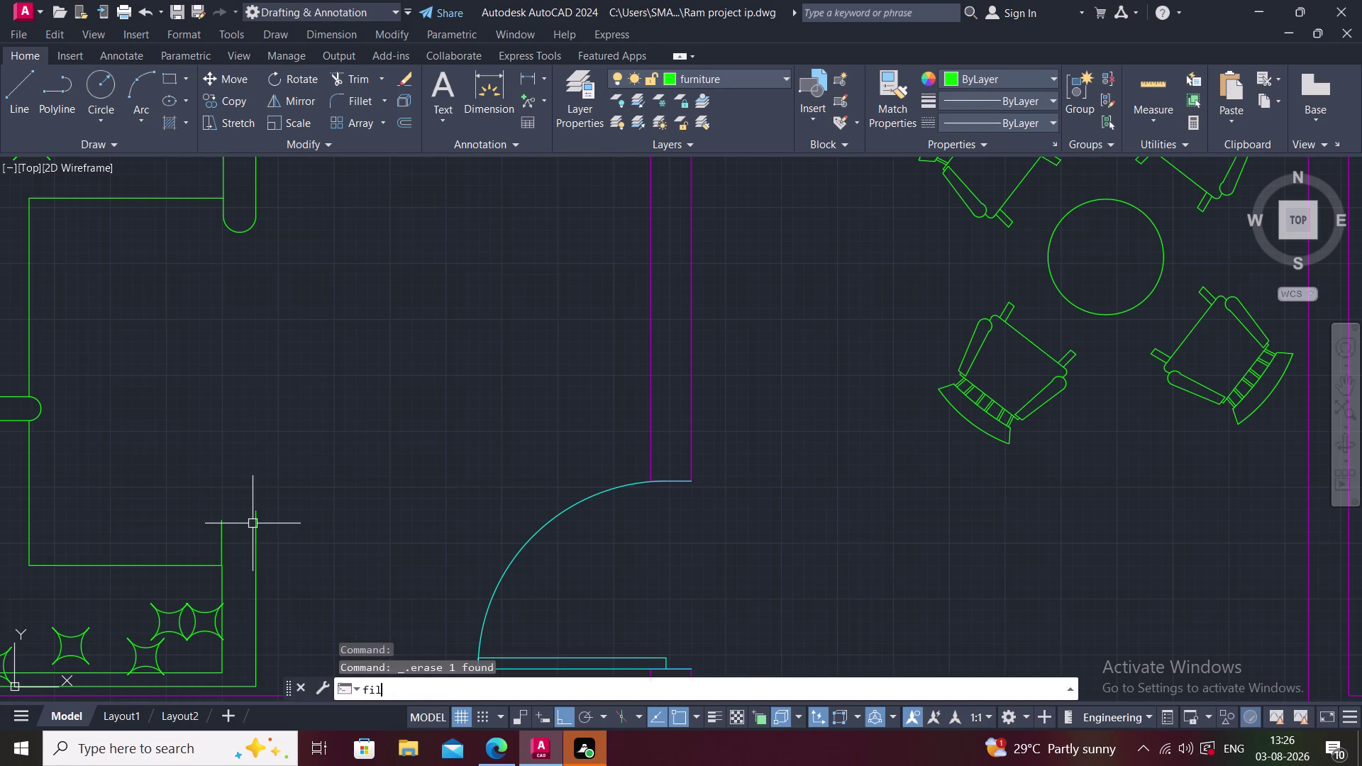
text(l)
click(376, 540)
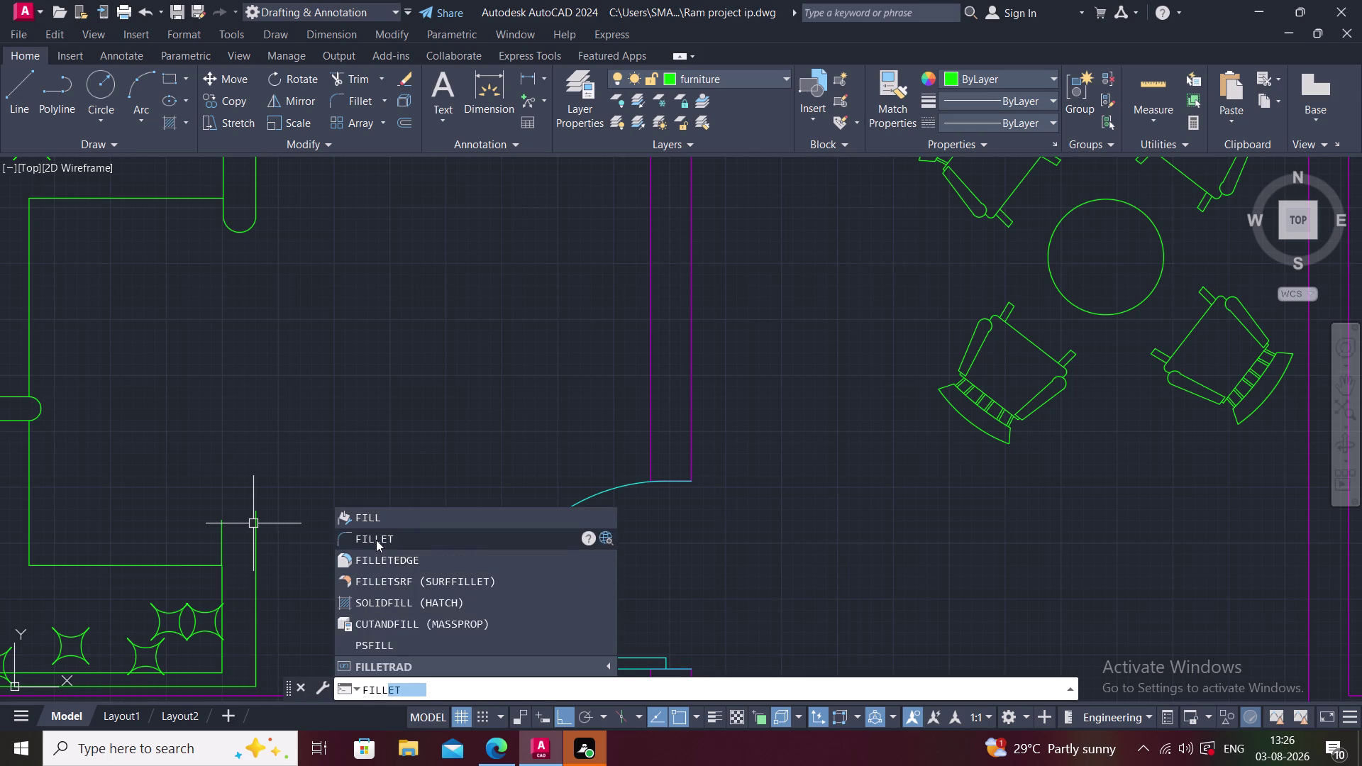
click(221, 541)
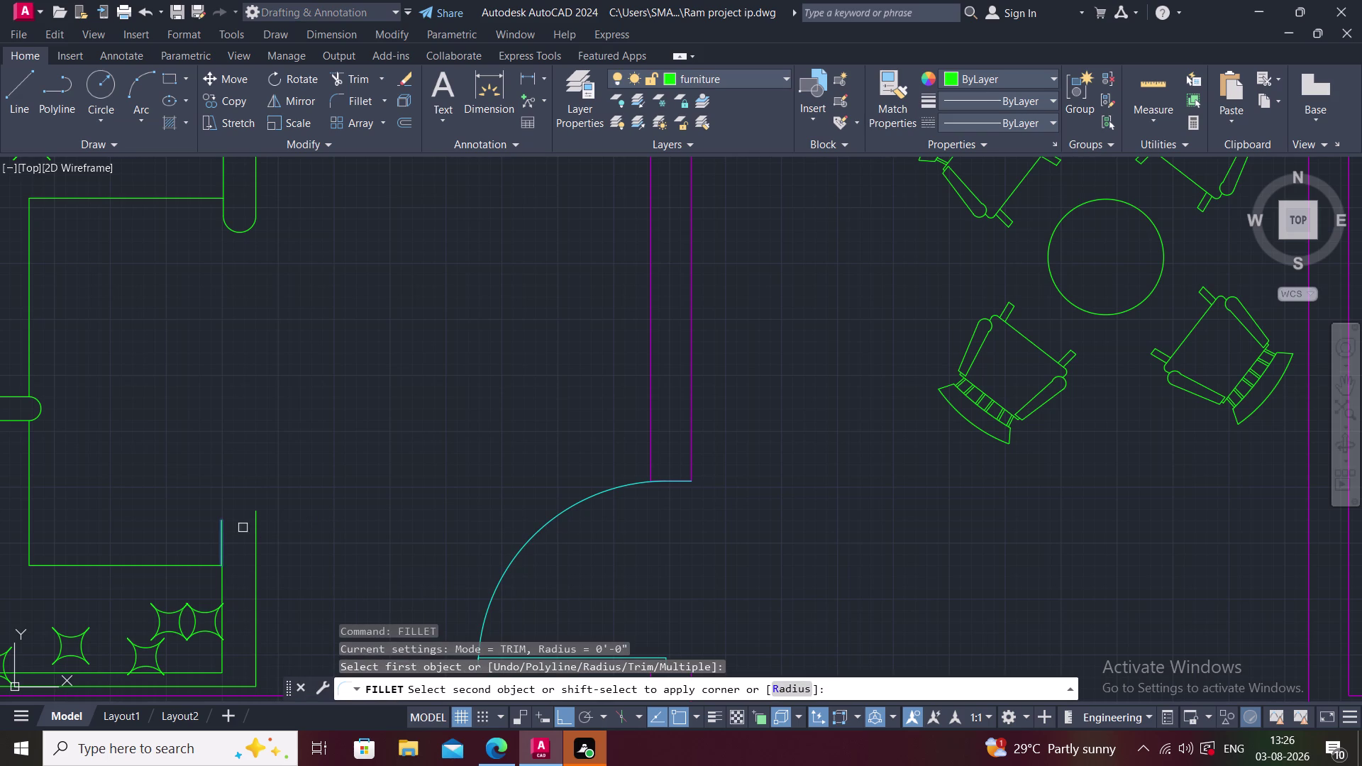
click(253, 526)
key(Escape)
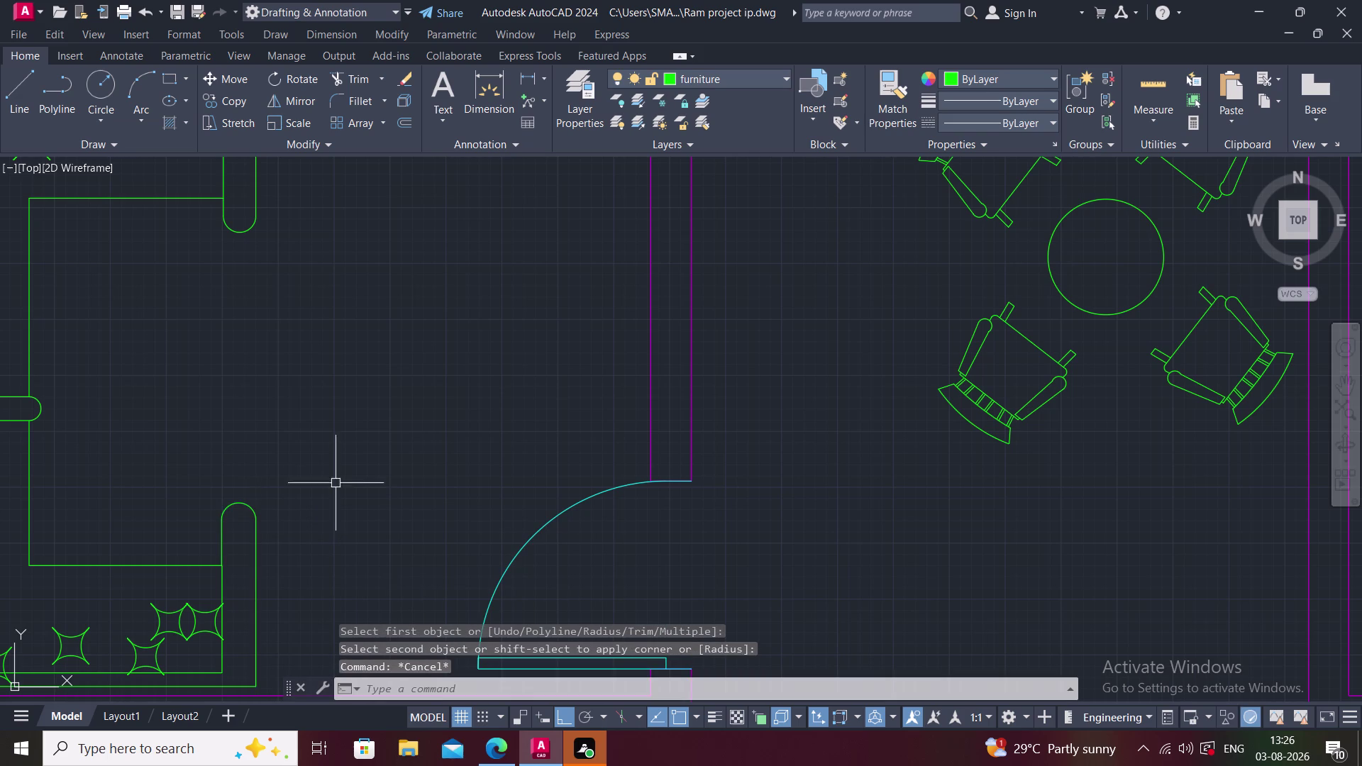
middle_drag(335, 481, 319, 480)
scroll(down, 3)
middle_drag(316, 534, 231, 523)
scroll(down, 3)
middle_drag(357, 527, 316, 591)
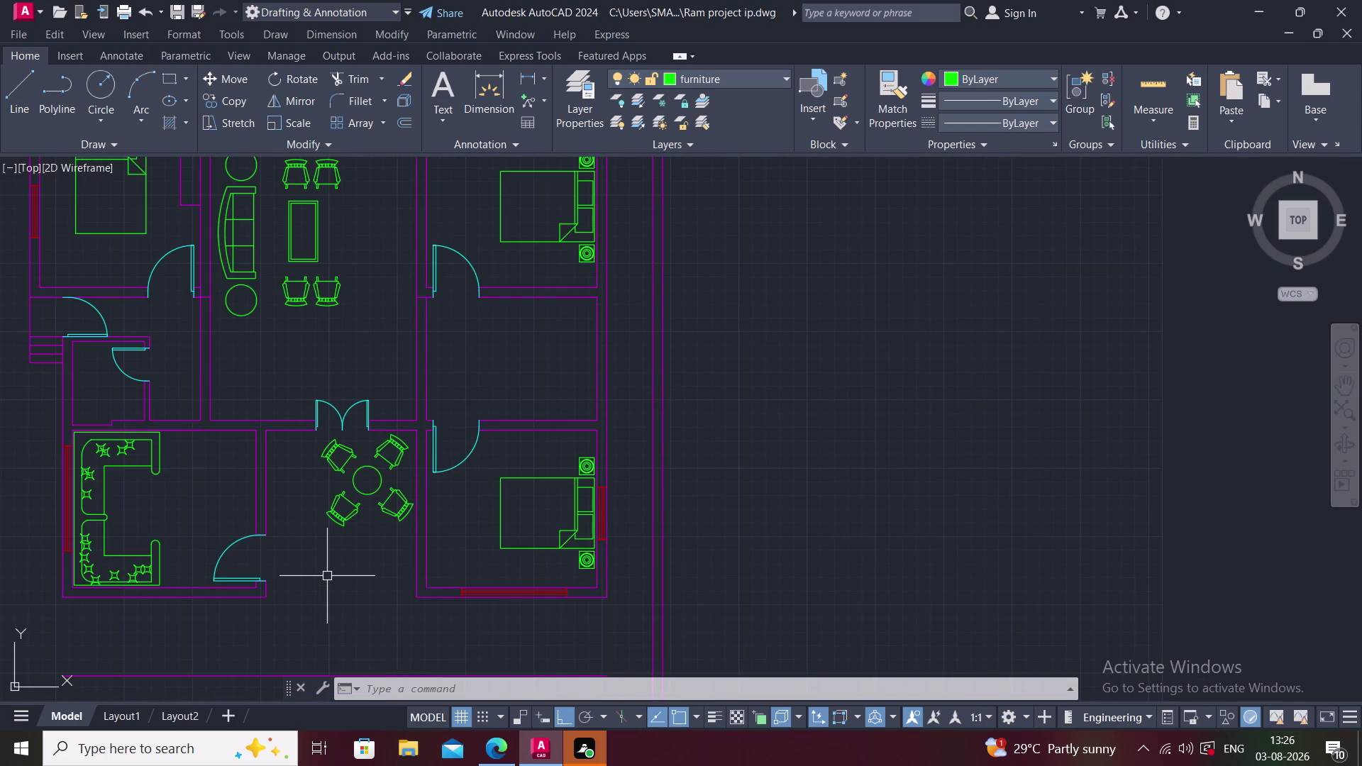
middle_drag(338, 392, 404, 424)
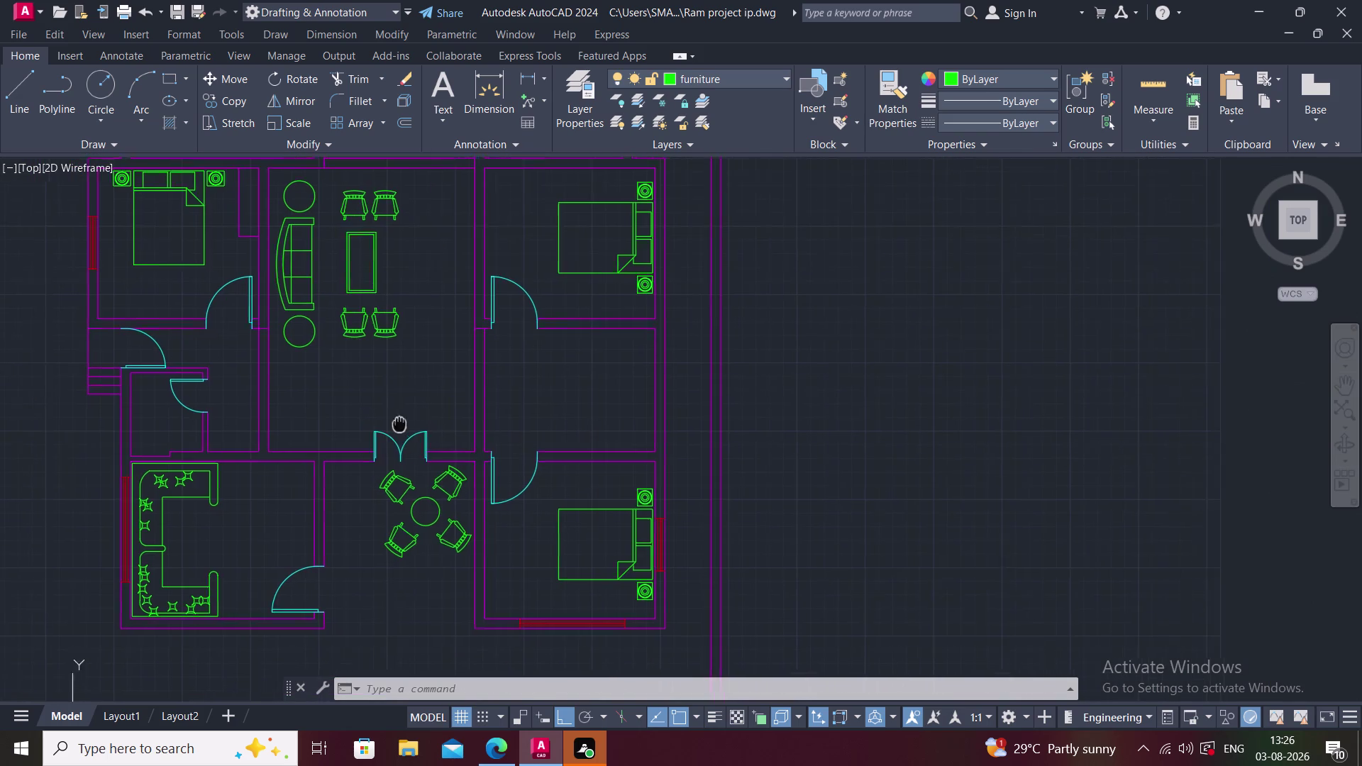
middle_drag(404, 424, 407, 424)
scroll(down, 3)
middle_drag(391, 407, 399, 473)
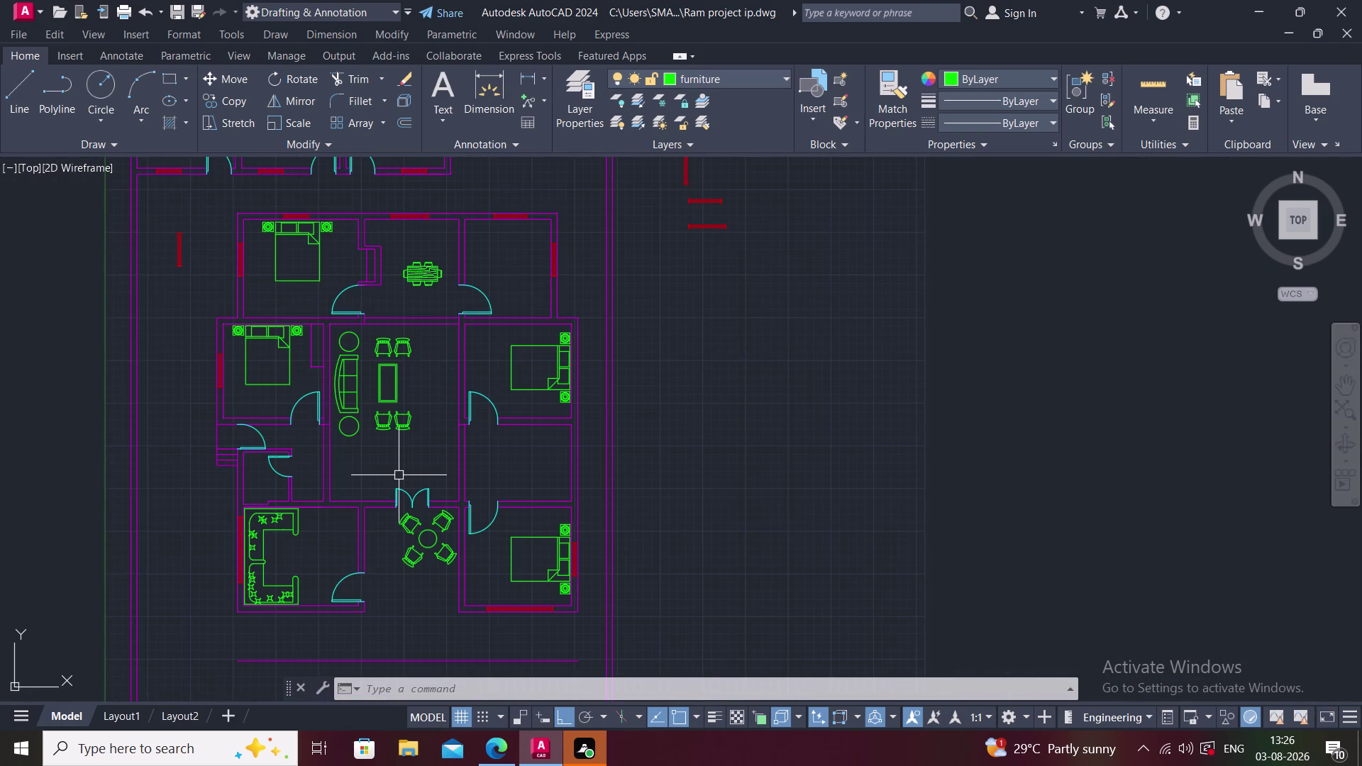
middle_drag(487, 413, 480, 428)
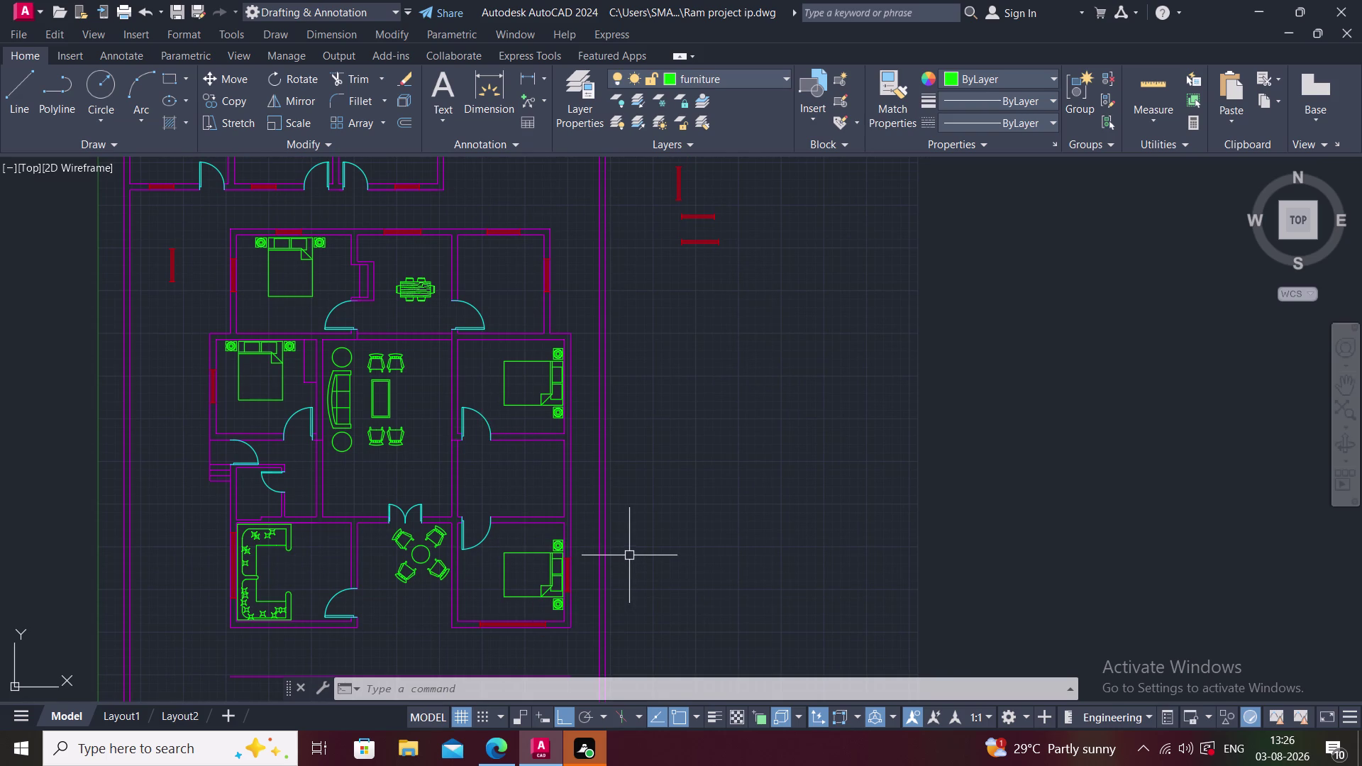
middle_drag(717, 307, 677, 417)
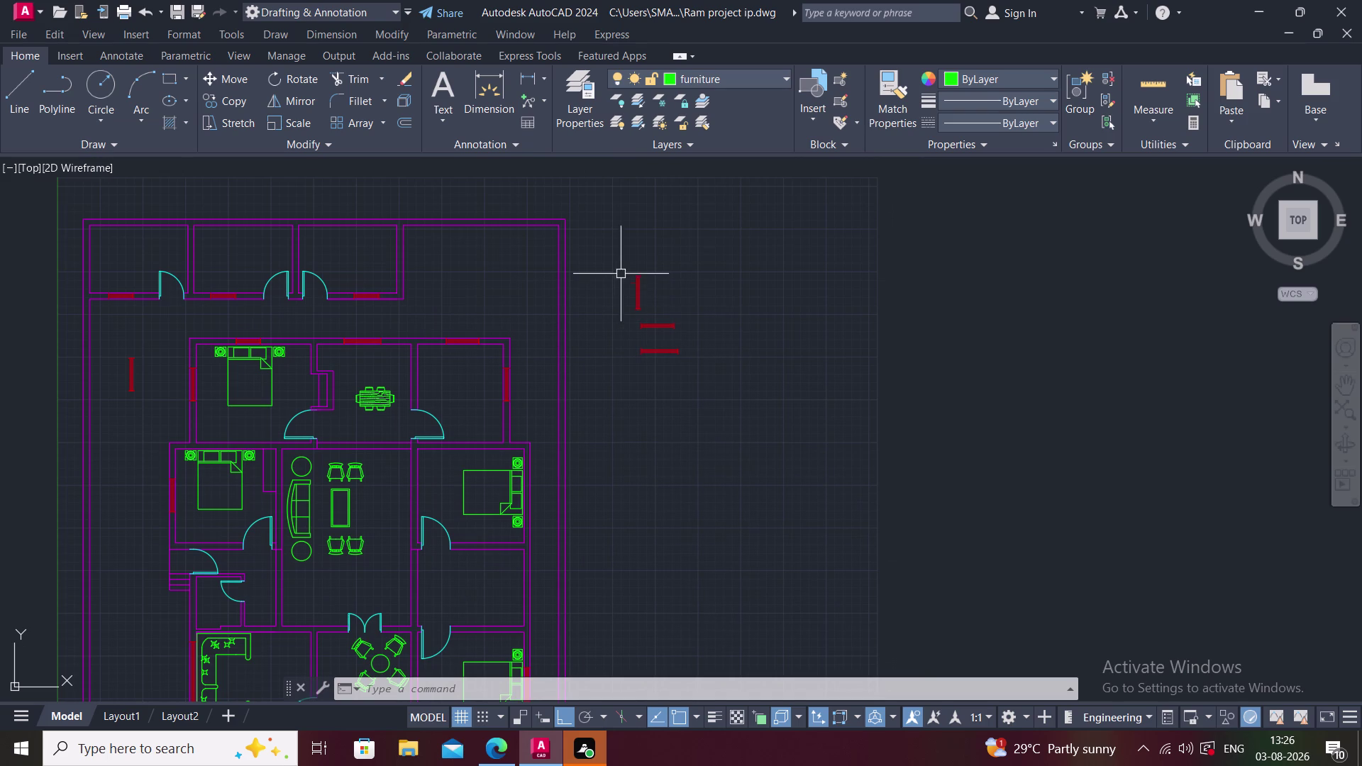
Window-select the vertical red window block and copy it from its middle base point.
click(625, 266)
click(664, 320)
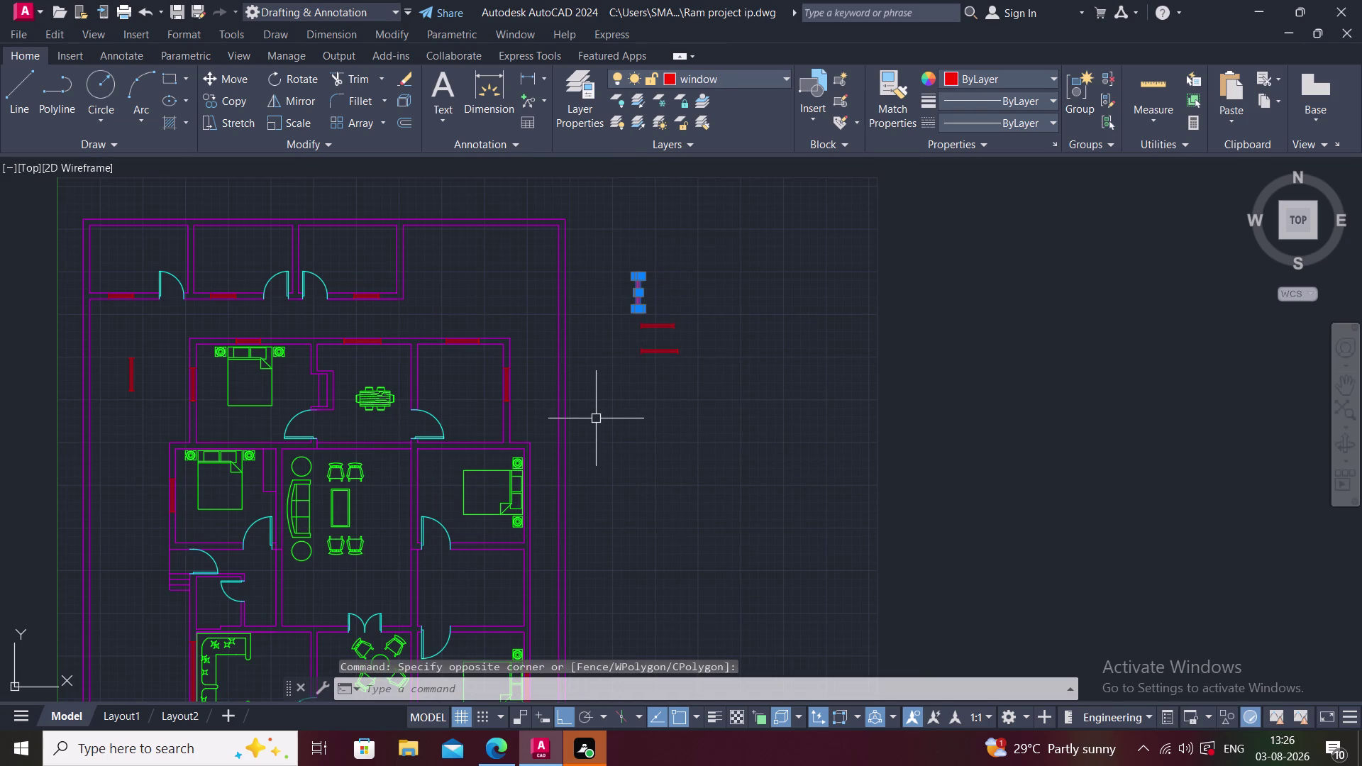
text(co)
key(space)
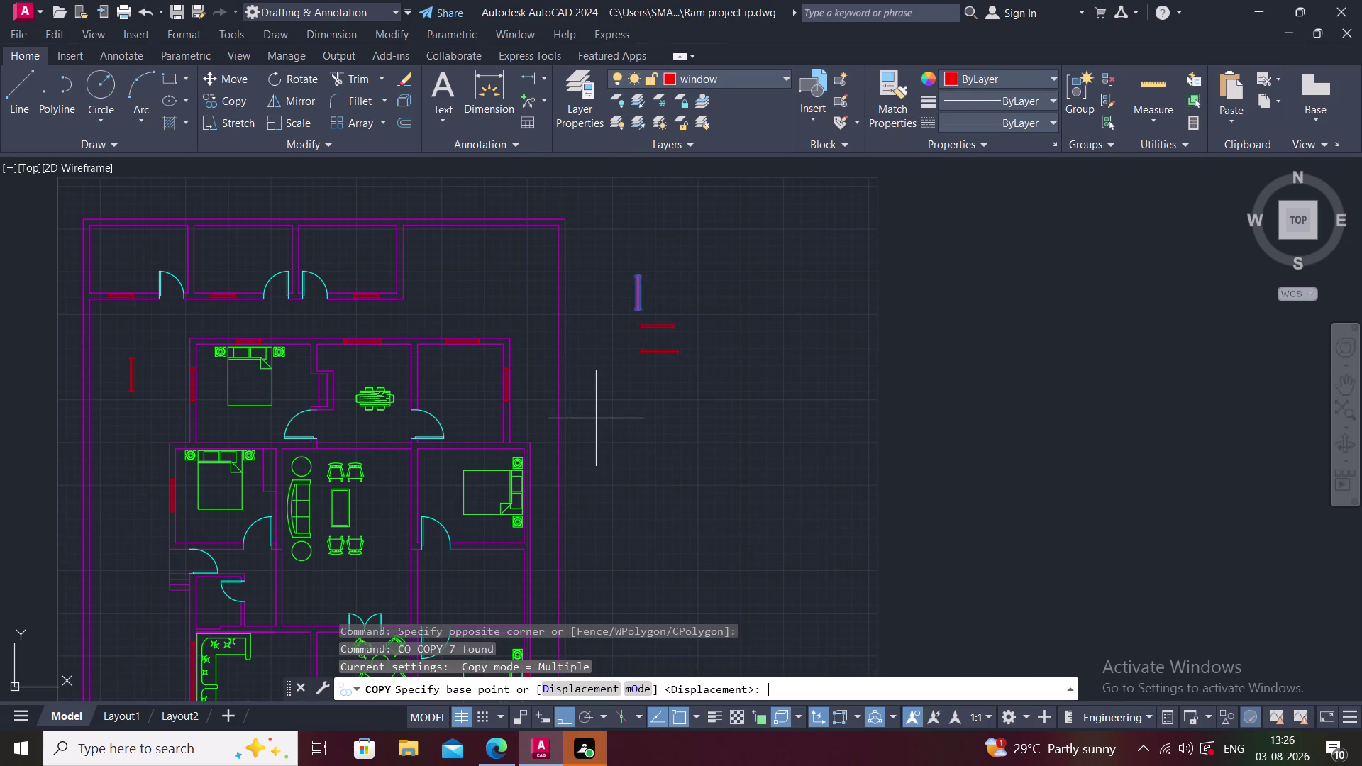
scroll(up, 3)
scroll(up, 3)
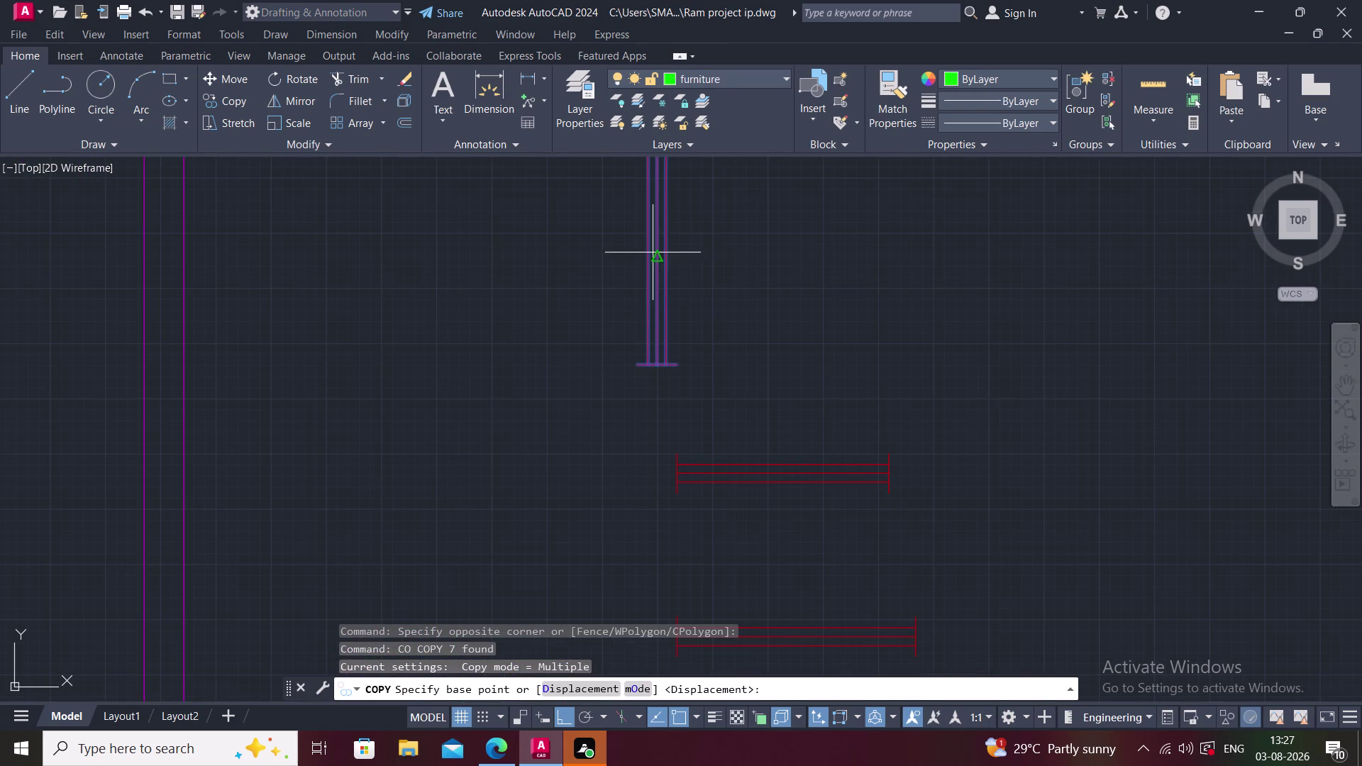
click(656, 262)
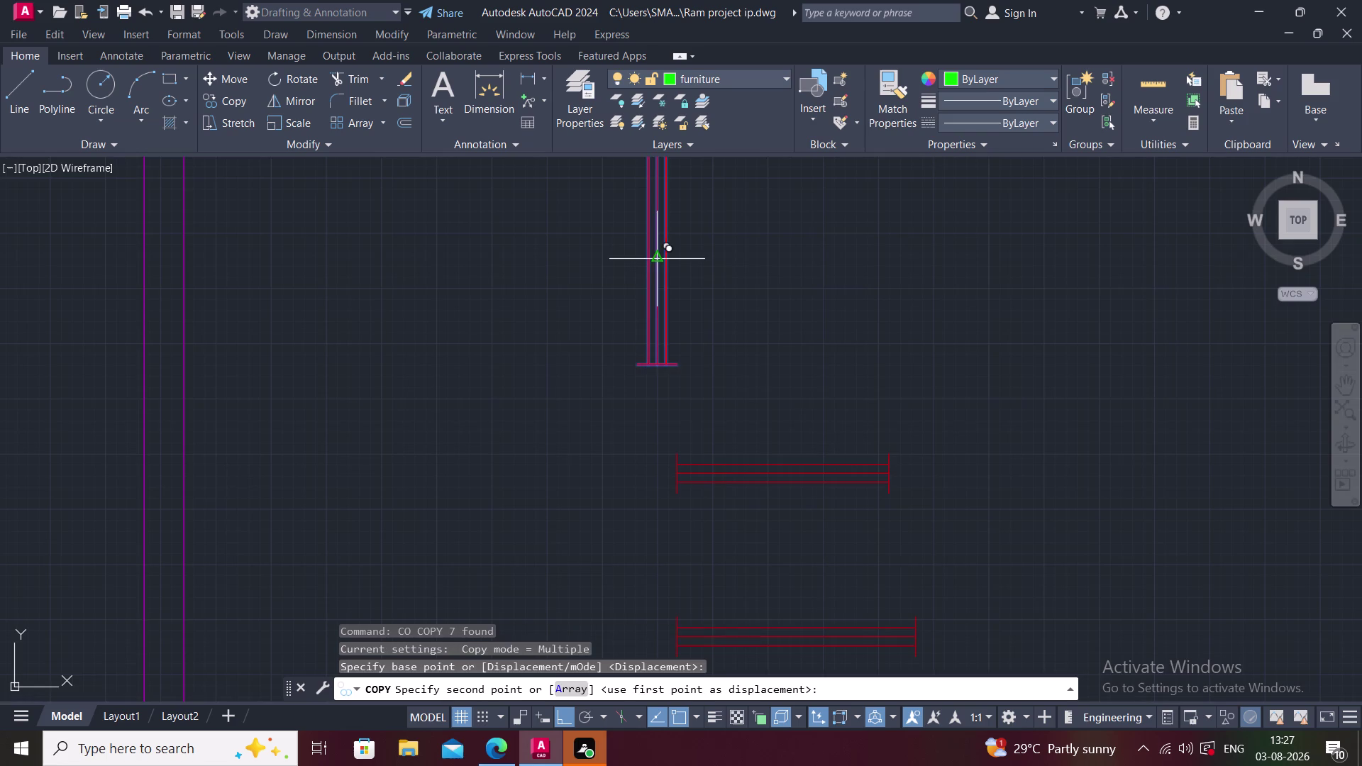
Zoom to the middle right bedroom with Ortho off to position the copy.
scroll(down, 3)
middle_drag(472, 618, 488, 441)
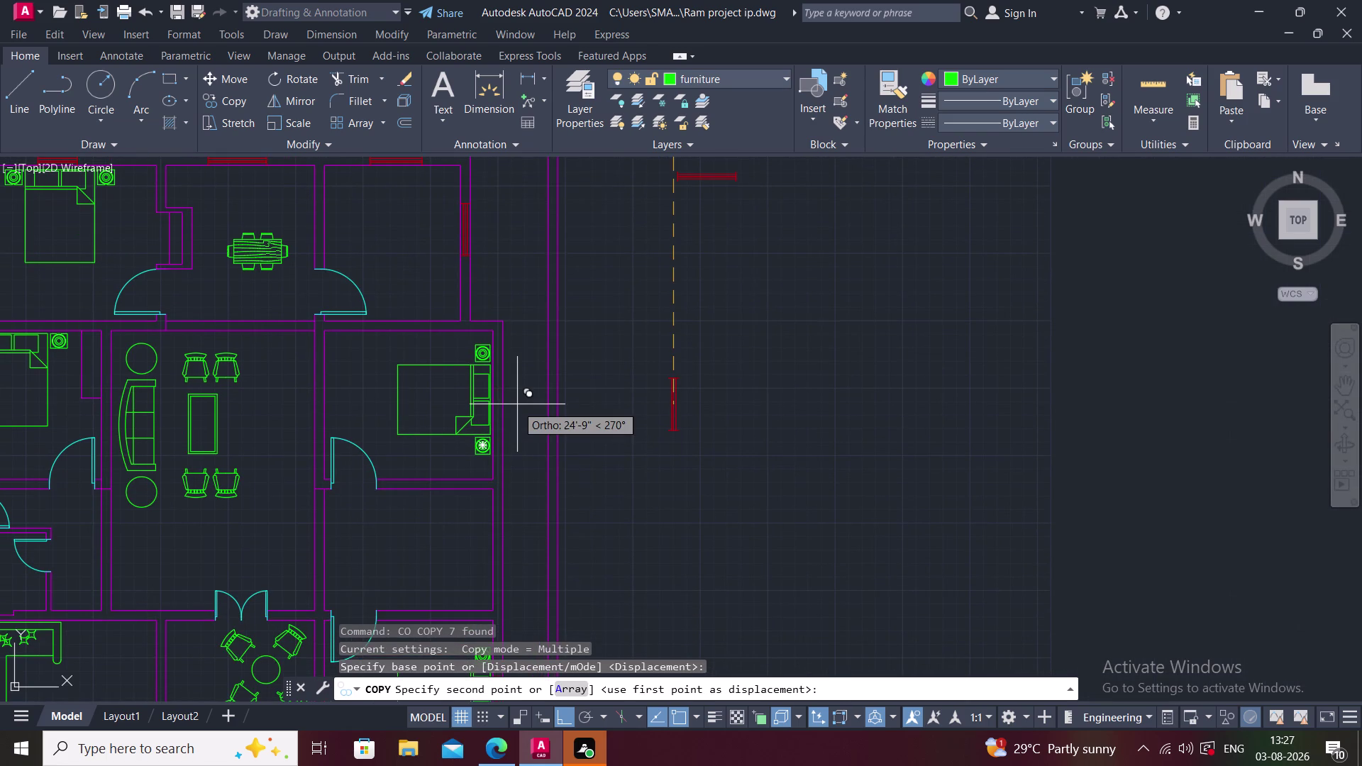
key(F8)
scroll(up, 3)
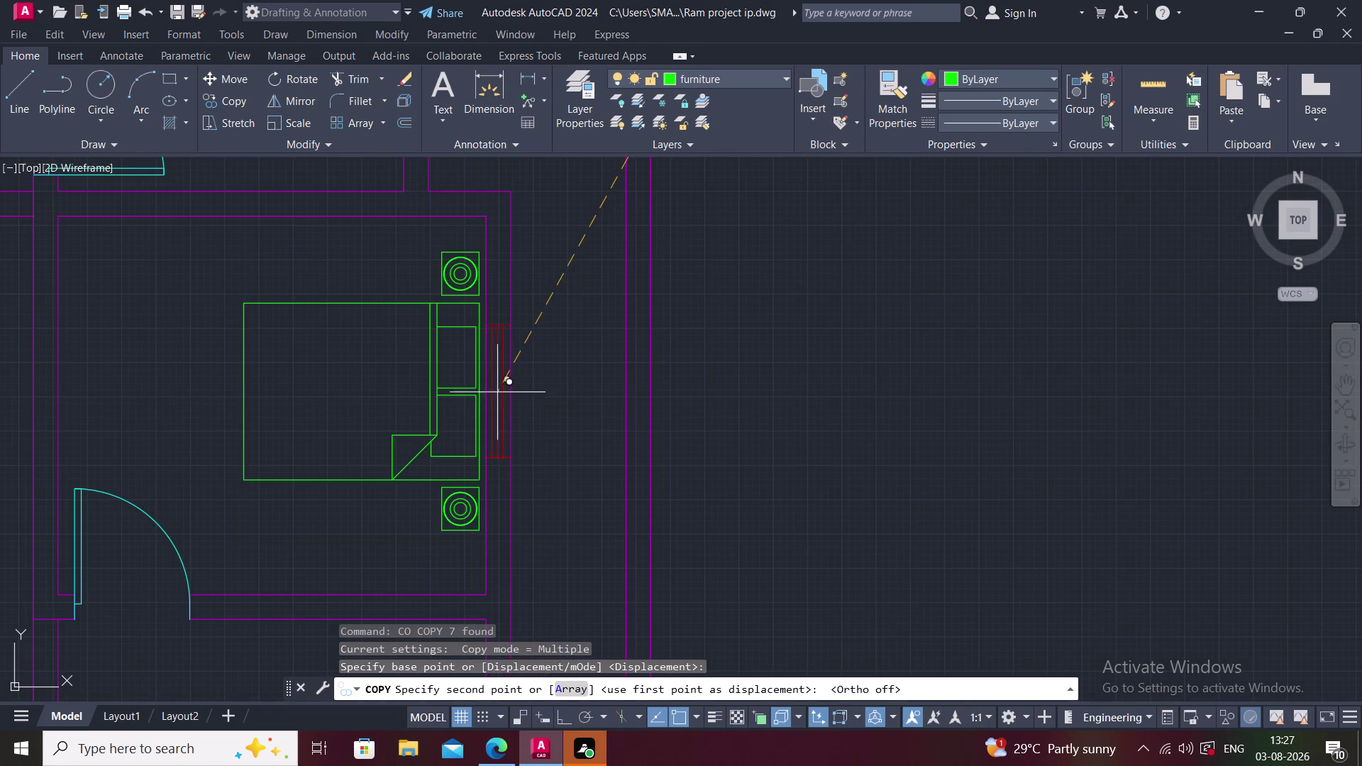
scroll(up, 3)
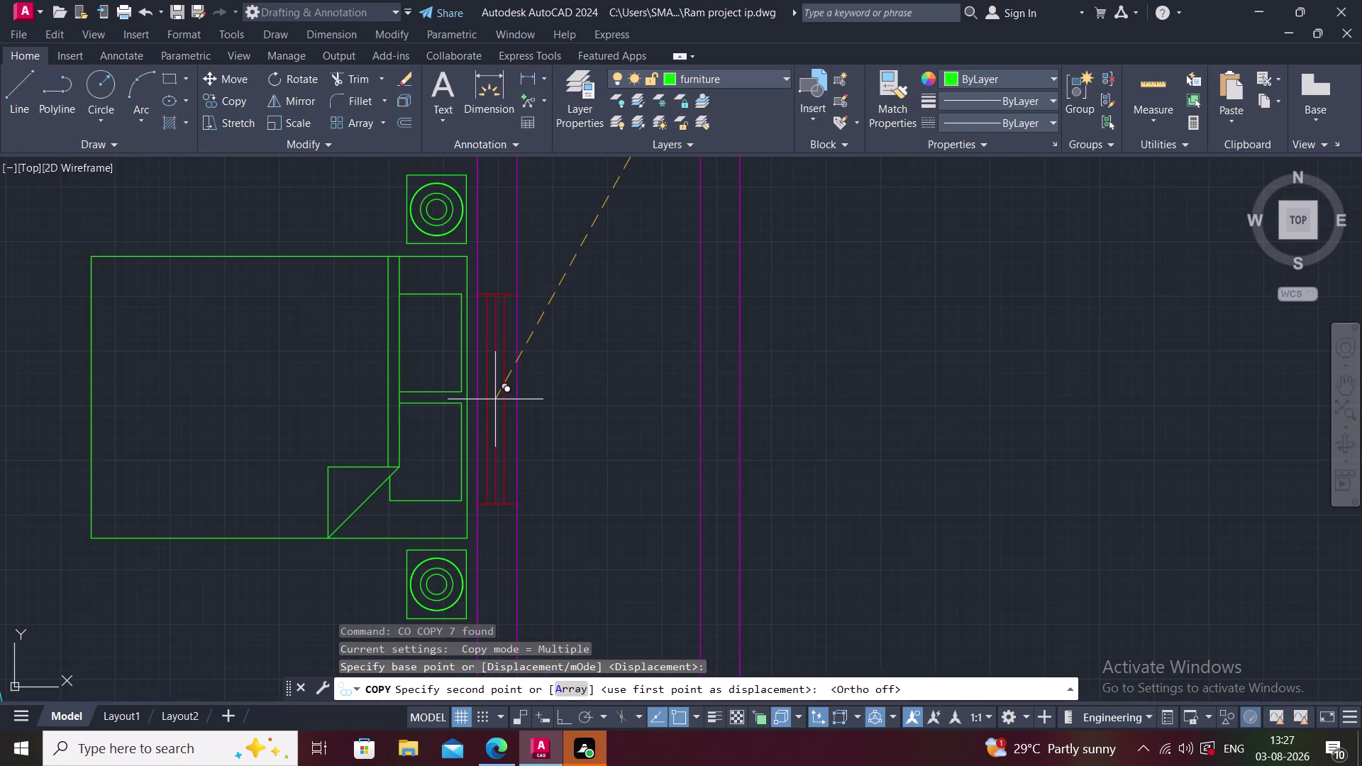
scroll(up, 3)
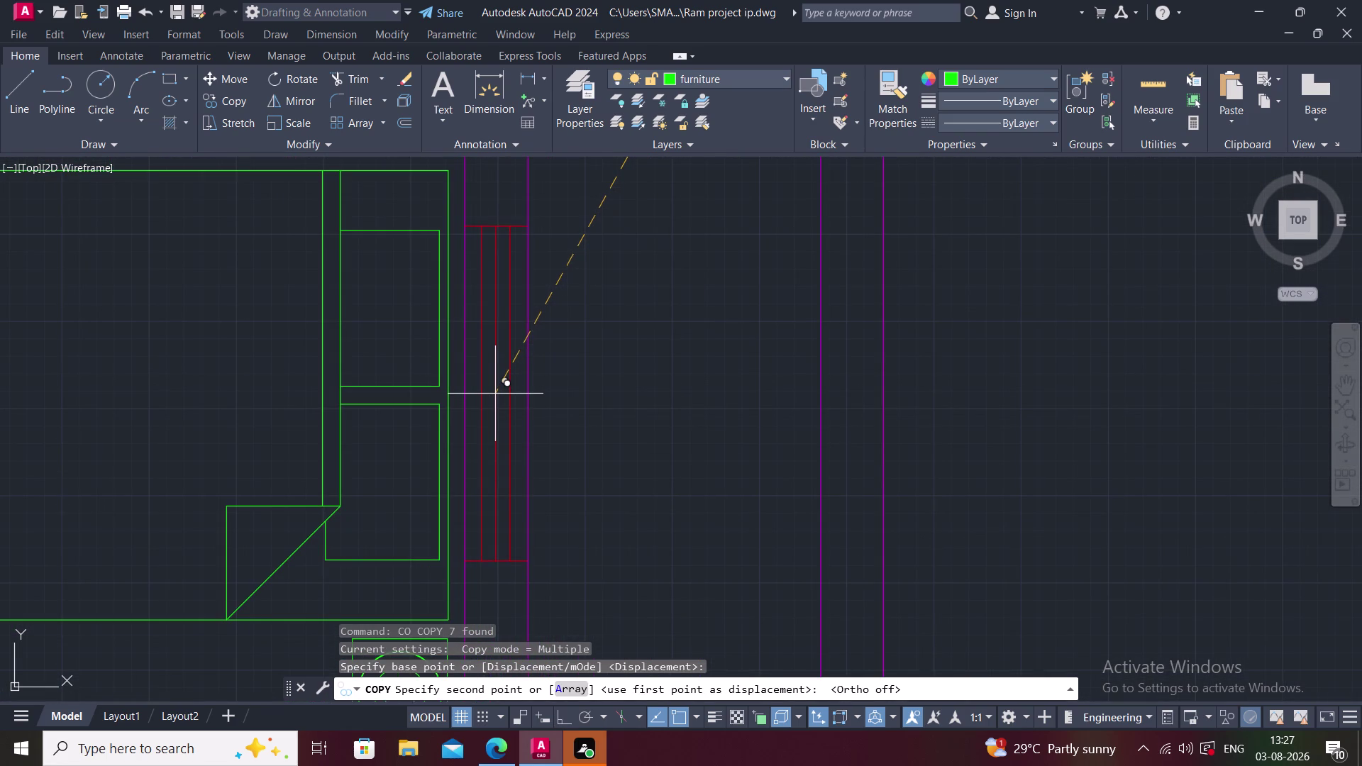